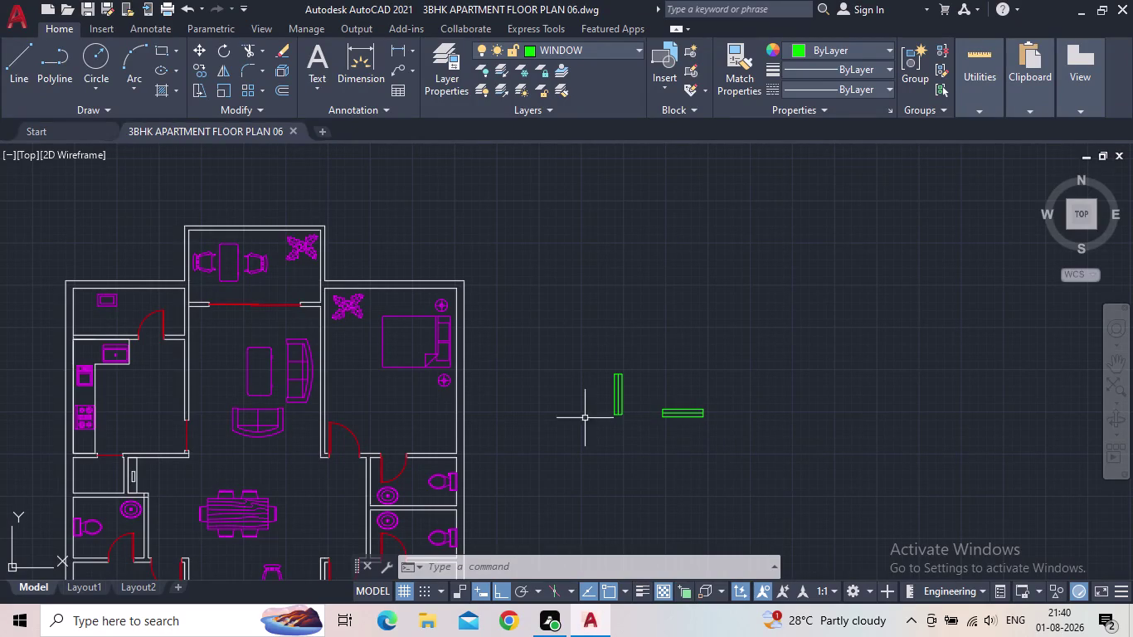
Window-select the vertical green window block and zoom in on both spare window blocks.
click(639, 429)
click(595, 359)
scroll(up, 3)
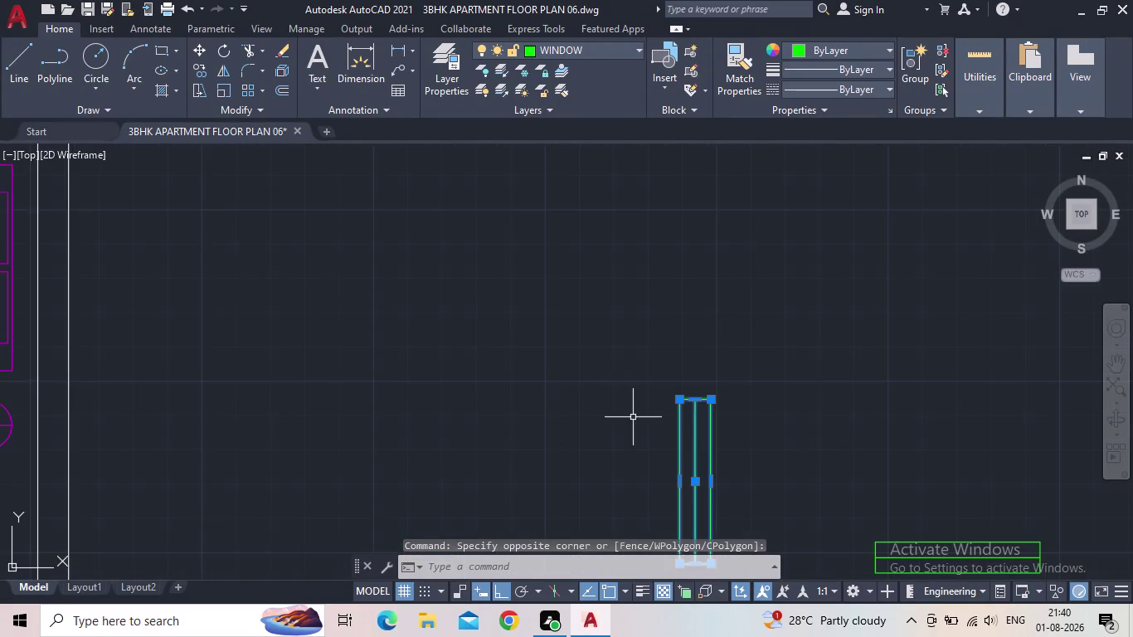
middle_drag(649, 409, 717, 255)
scroll(down, 3)
middle_click(703, 270)
scroll(up, 3)
middle_drag(701, 272, 655, 285)
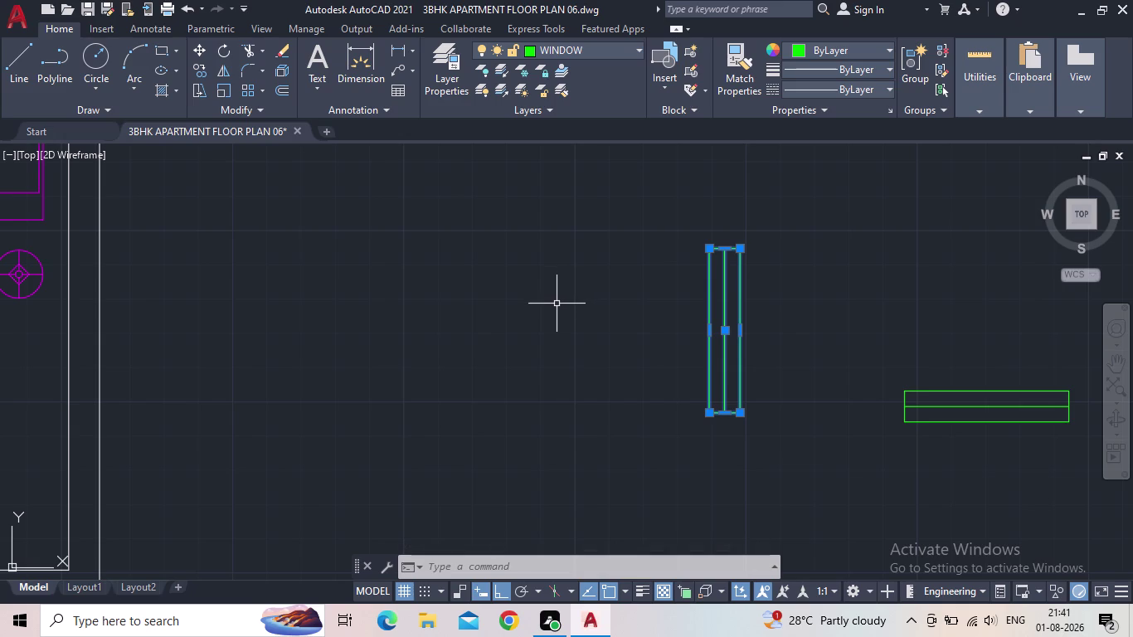
Copy the vertical window with CO into the top-right bedroom wall.
text(CO)
key(Return)
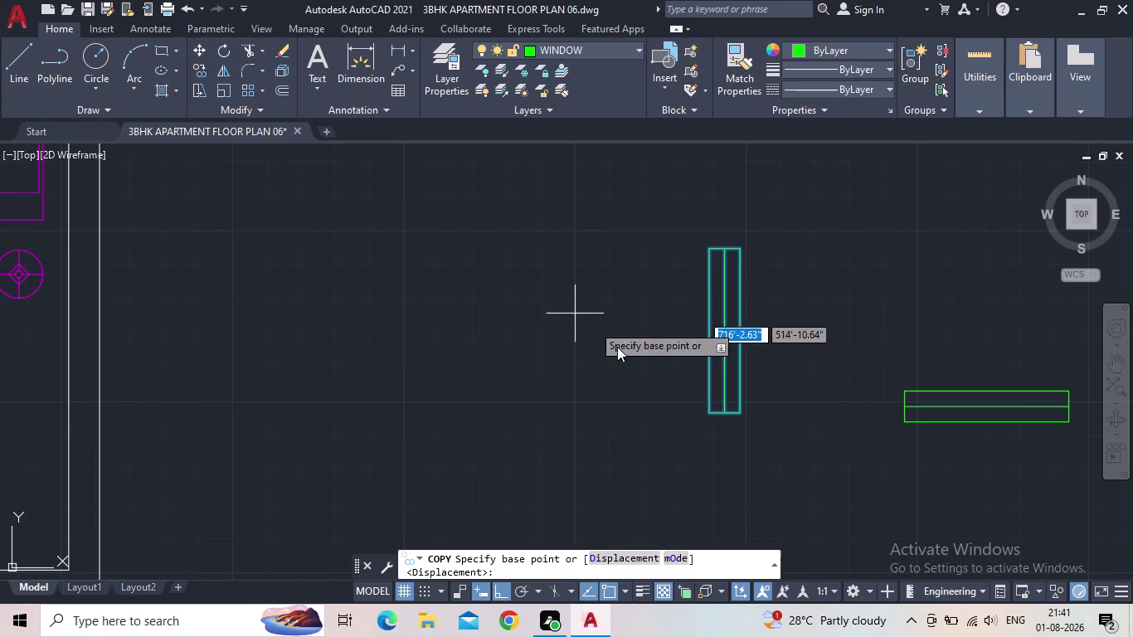
click(708, 414)
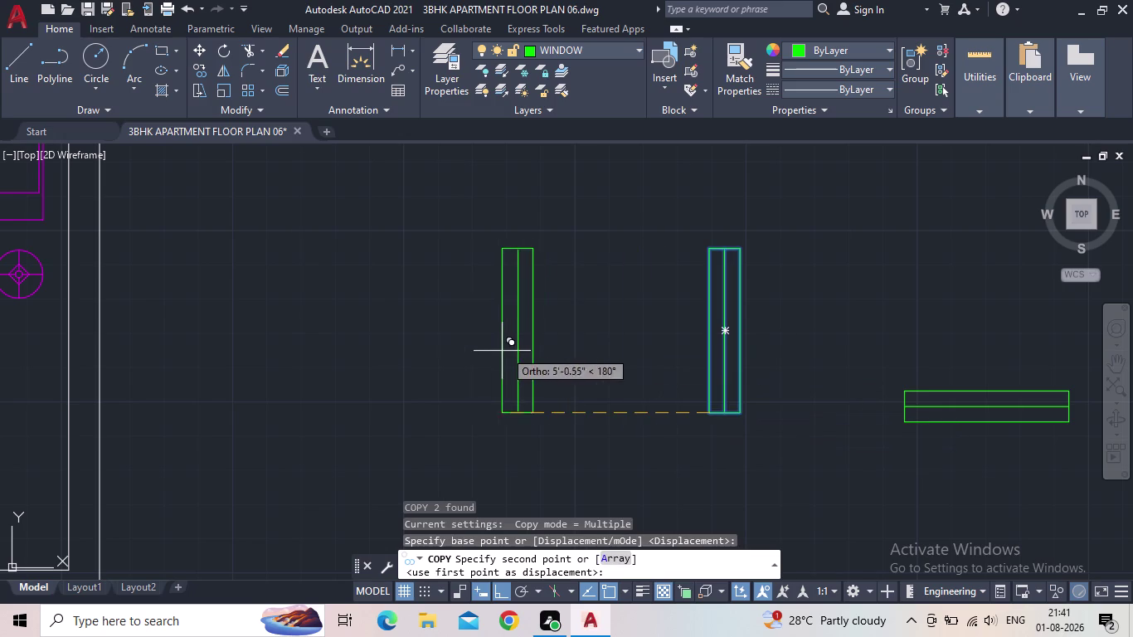
scroll(down, 3)
click(505, 591)
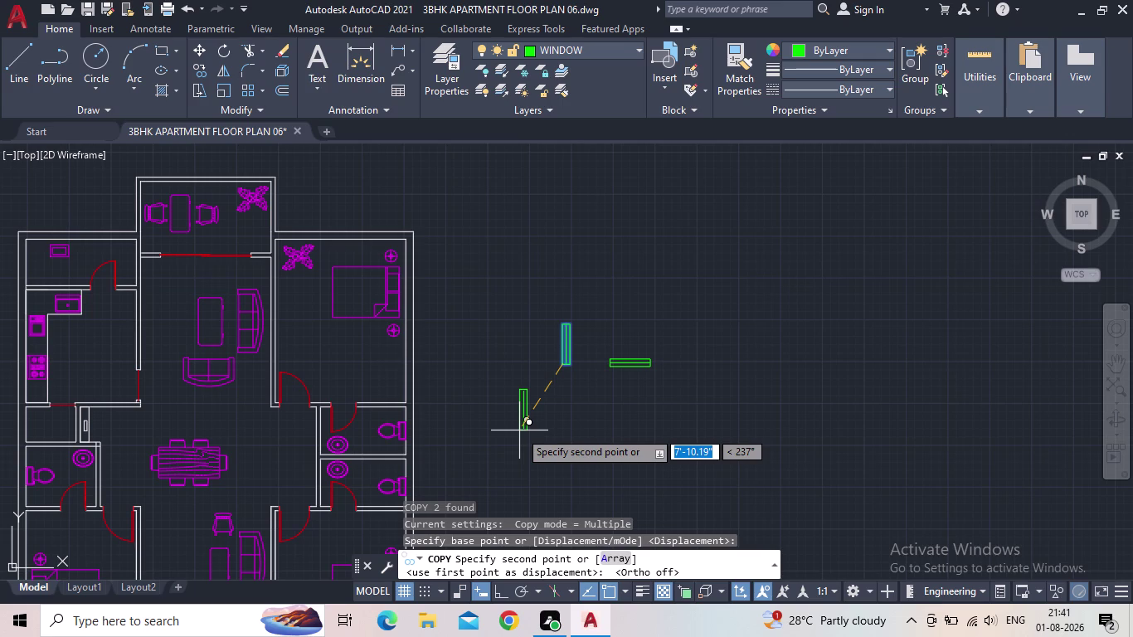
scroll(up, 3)
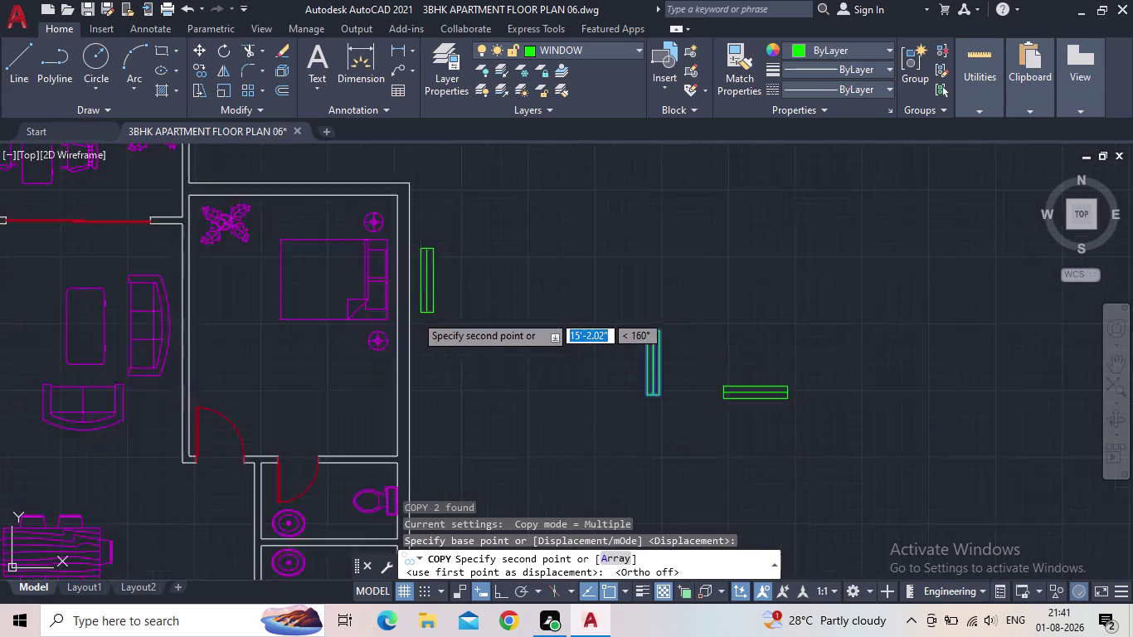
scroll(up, 3)
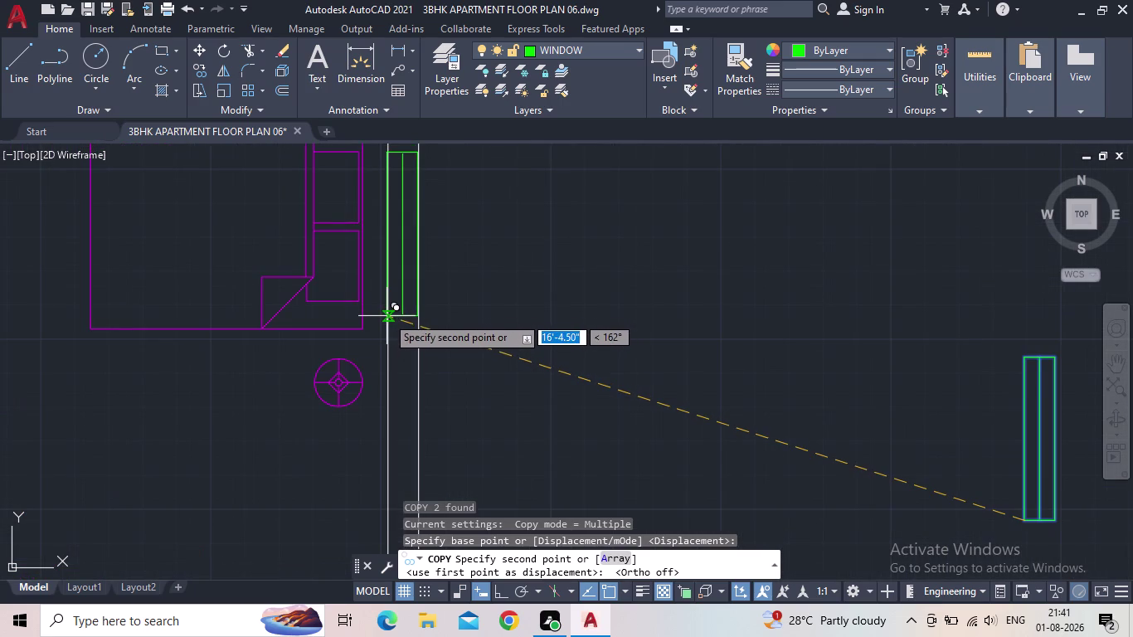
click(387, 316)
Place a vertical window copy in the lower-right bedroom's outer wall.
scroll(down, 3)
middle_drag(624, 340, 662, 244)
middle_drag(604, 345, 619, 291)
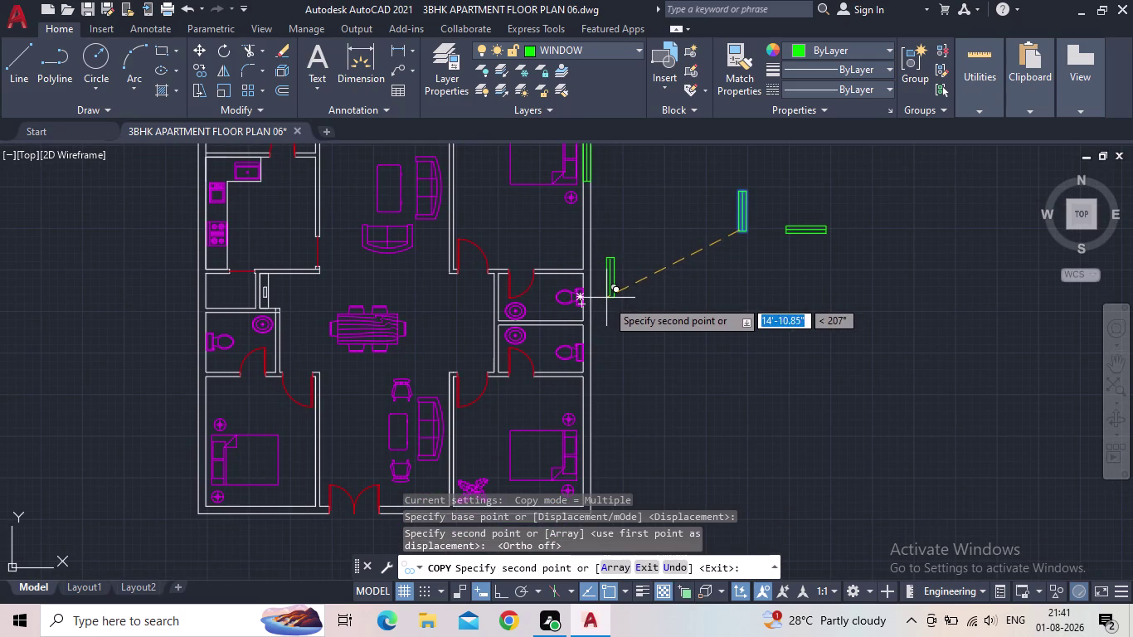
middle_drag(607, 334, 623, 302)
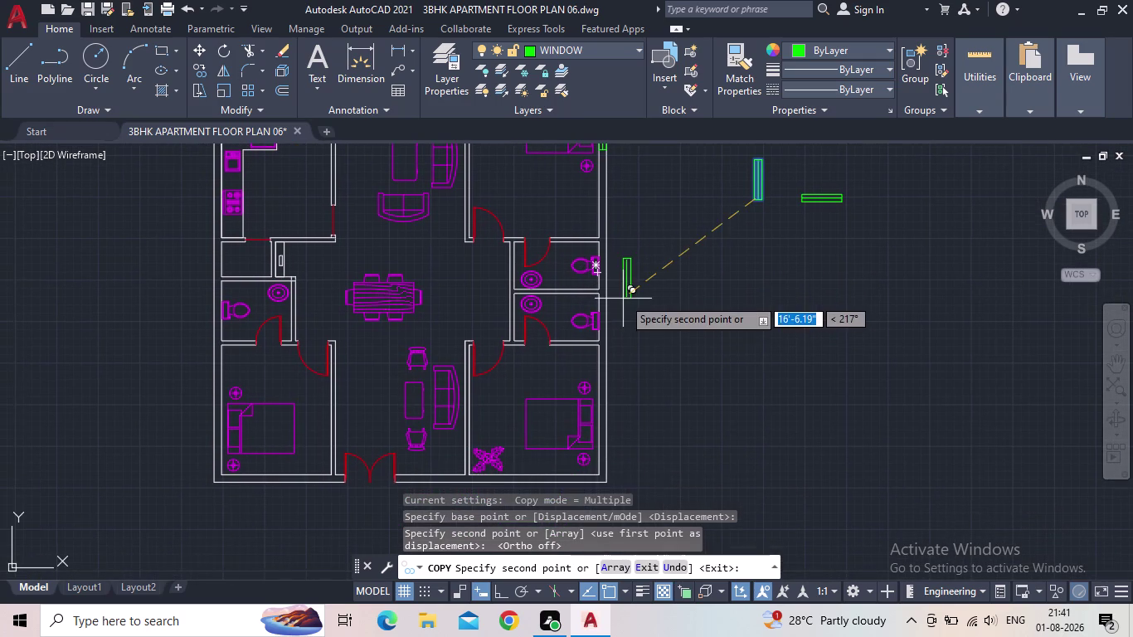
scroll(up, 3)
middle_drag(638, 338, 717, 205)
scroll(up, 3)
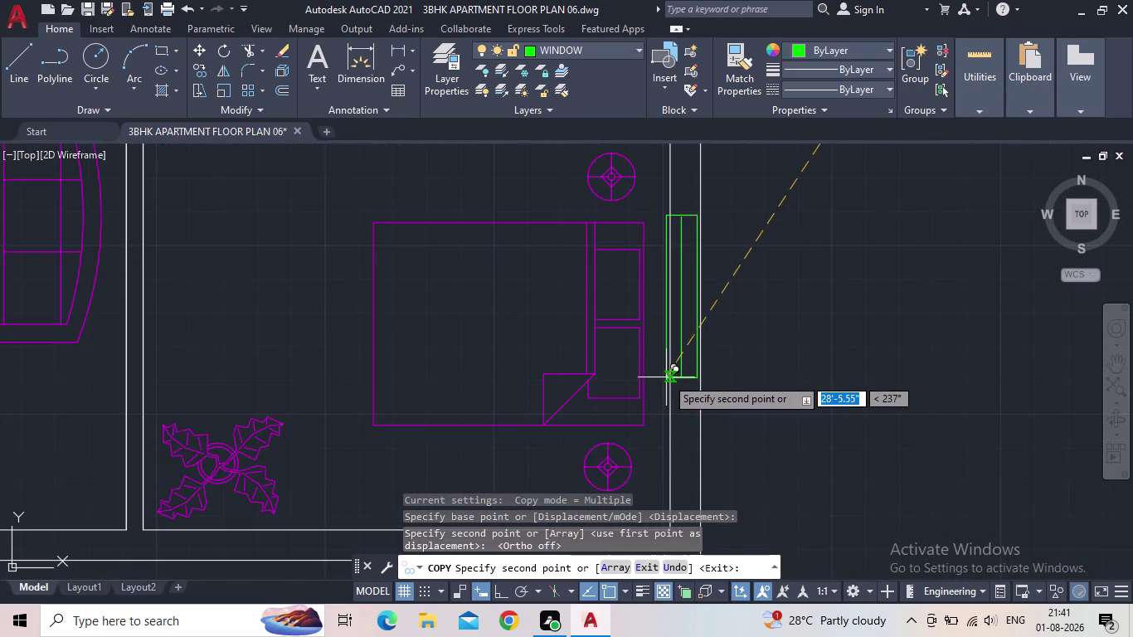
middle_drag(670, 378, 693, 315)
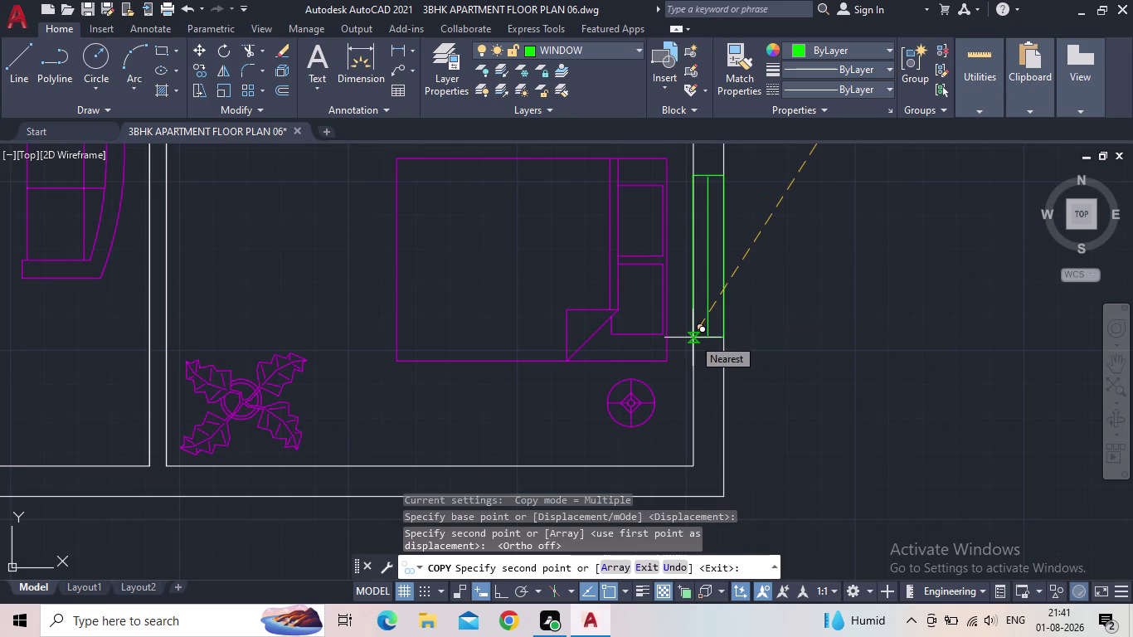
click(693, 337)
Place a vertical window copy in the lower-left bedroom's outer wall.
scroll(down, 3)
middle_drag(820, 359, 812, 364)
scroll(up, 3)
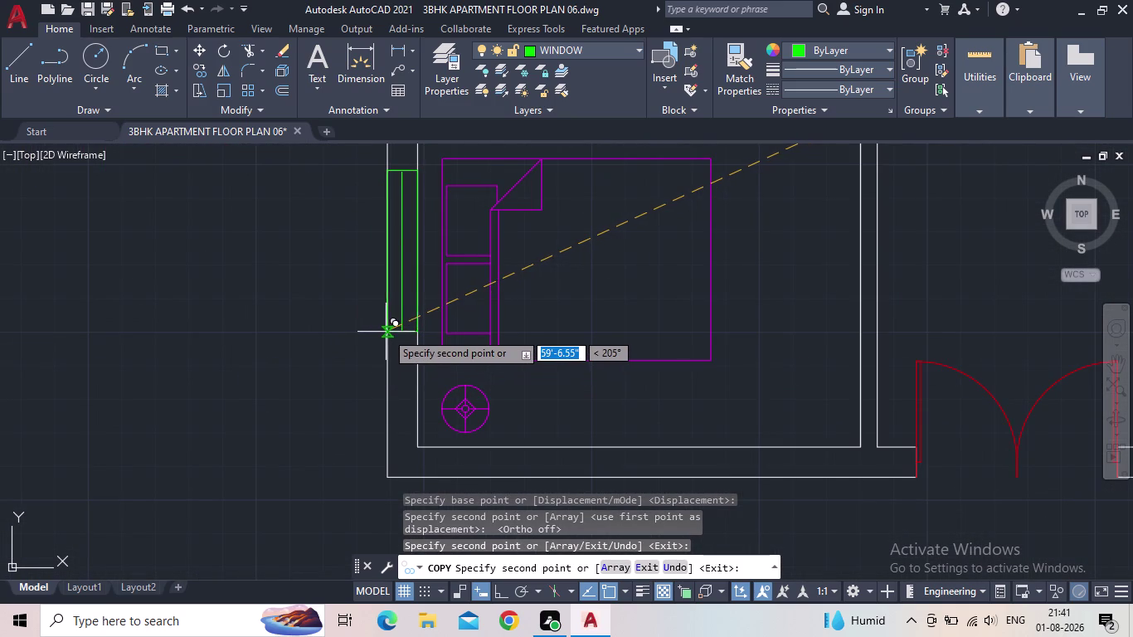
scroll(up, 3)
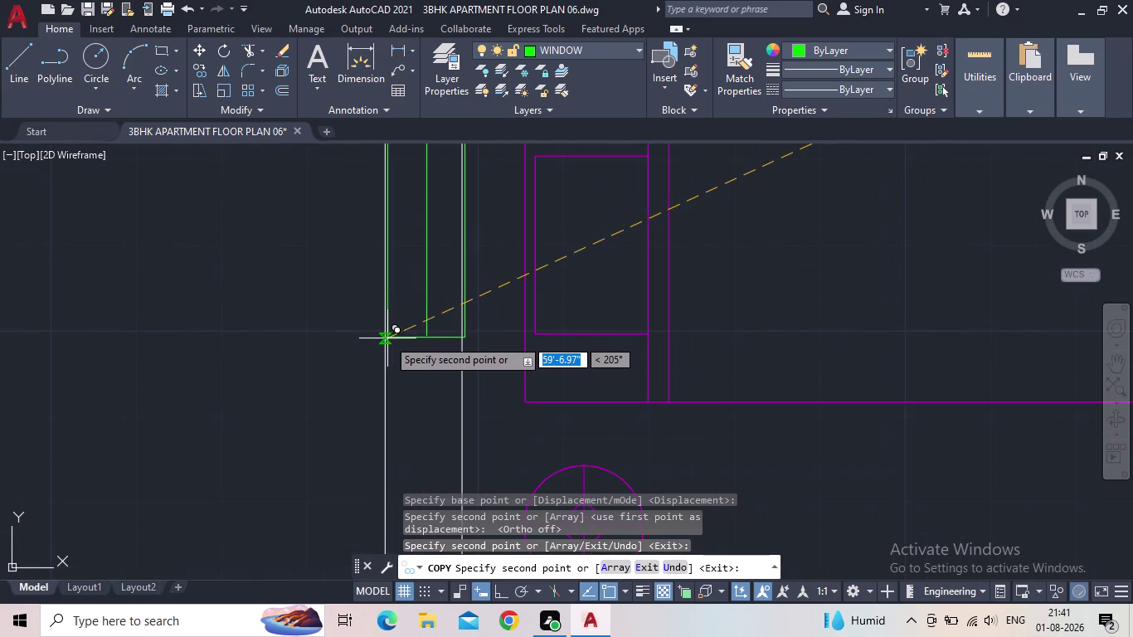
click(385, 339)
Place a vertical window copy in the kitchen's outer wall.
scroll(down, 3)
middle_drag(307, 364, 315, 509)
scroll(down, 3)
middle_drag(292, 353, 291, 494)
middle_drag(294, 404, 284, 446)
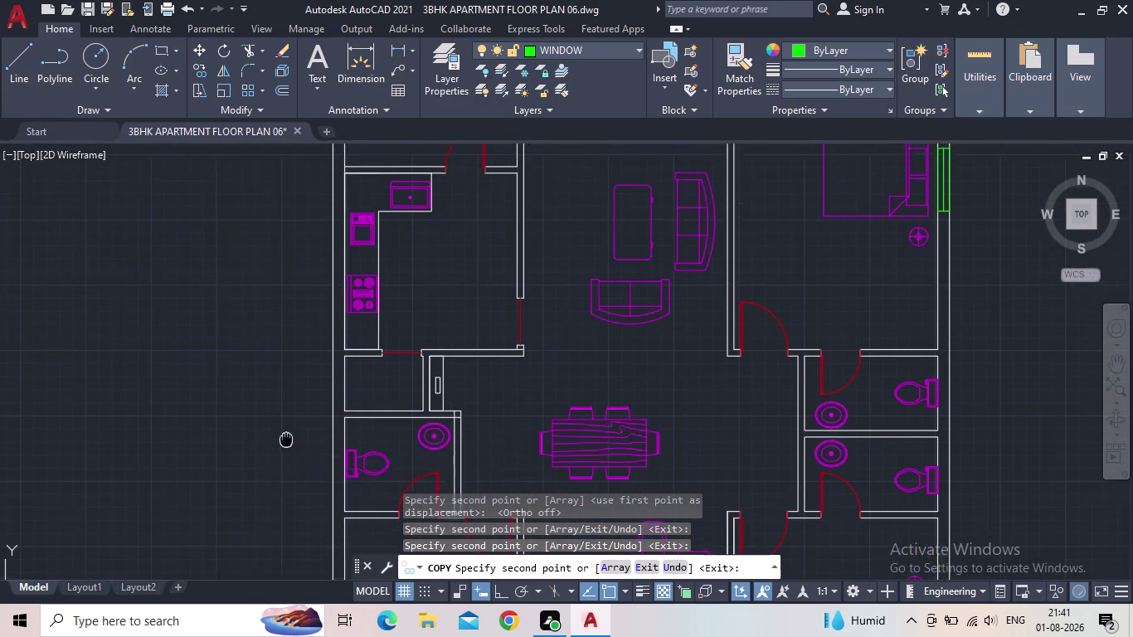
middle_drag(284, 446, 265, 501)
scroll(up, 3)
scroll(up, 3)
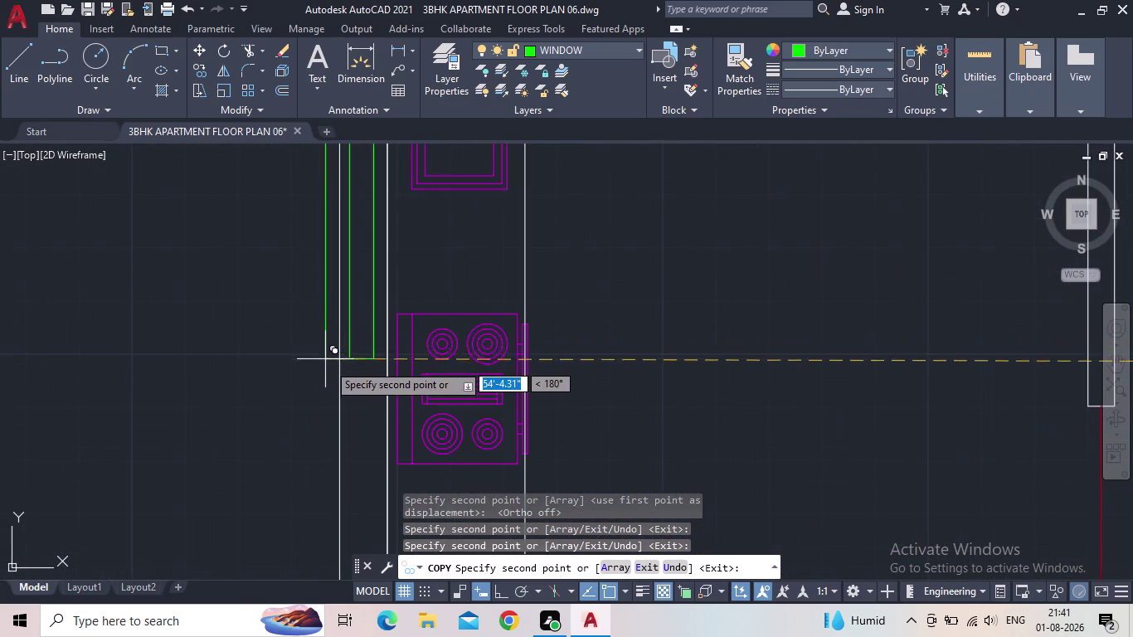
scroll(down, 3)
scroll(up, 3)
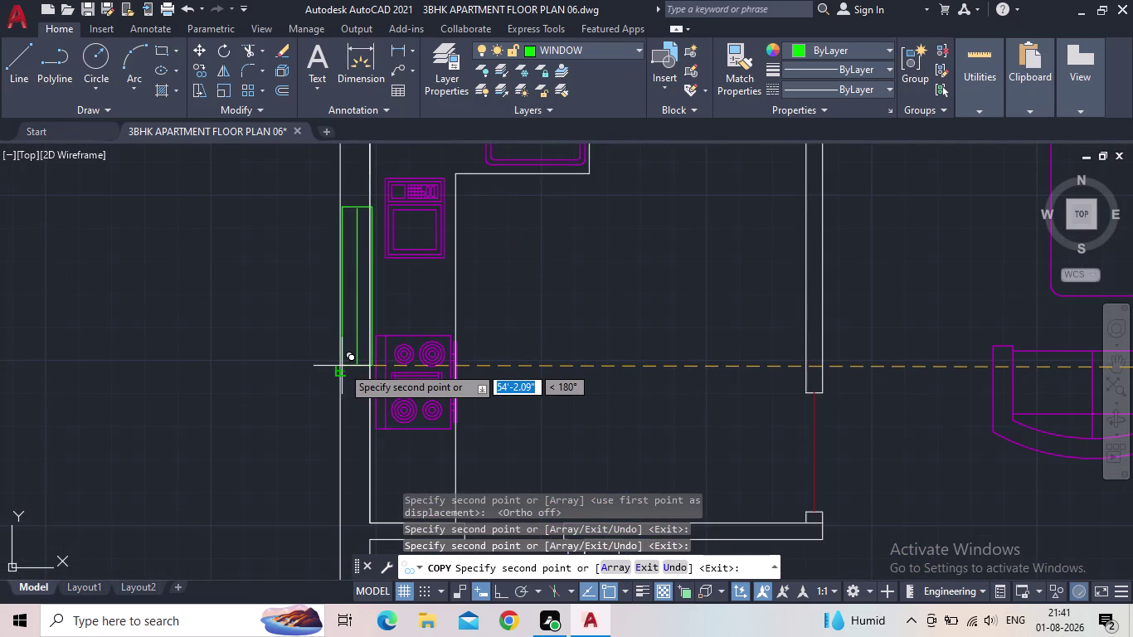
scroll(up, 3)
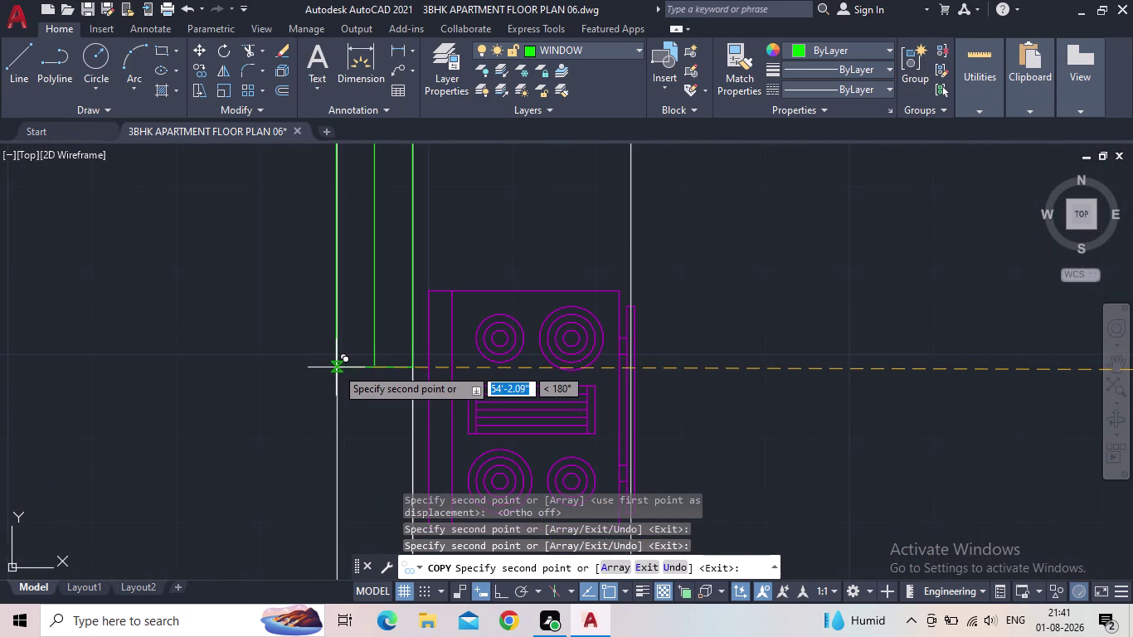
click(336, 368)
Pan back to the spare window blocks and end the copy command.
scroll(down, 3)
middle_drag(244, 400, 264, 533)
scroll(down, 3)
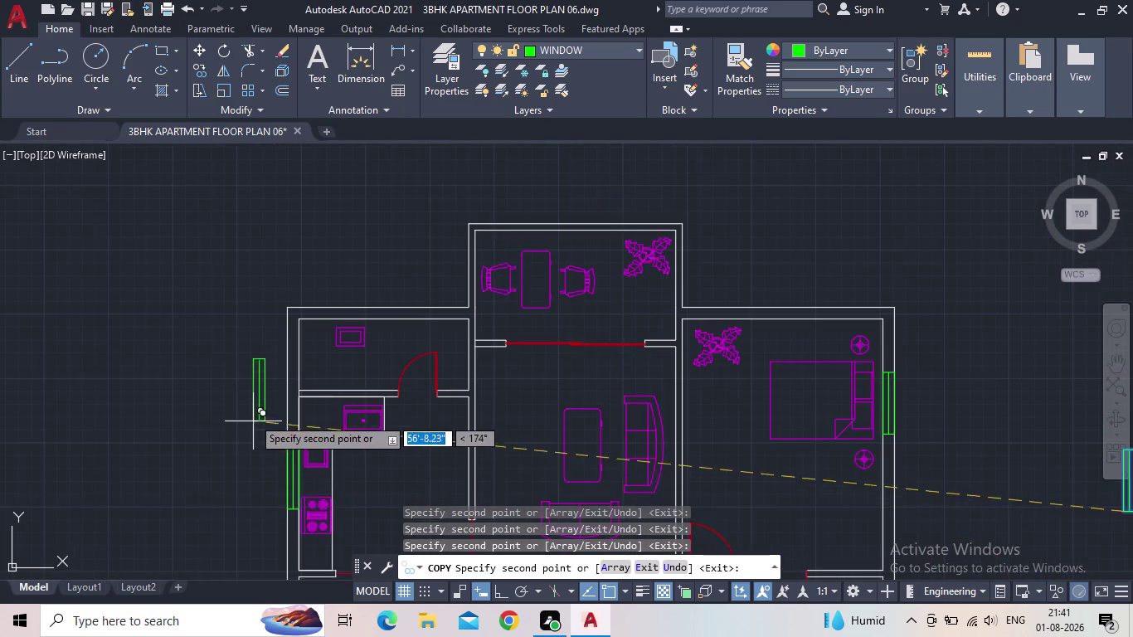
middle_drag(250, 394, 218, 425)
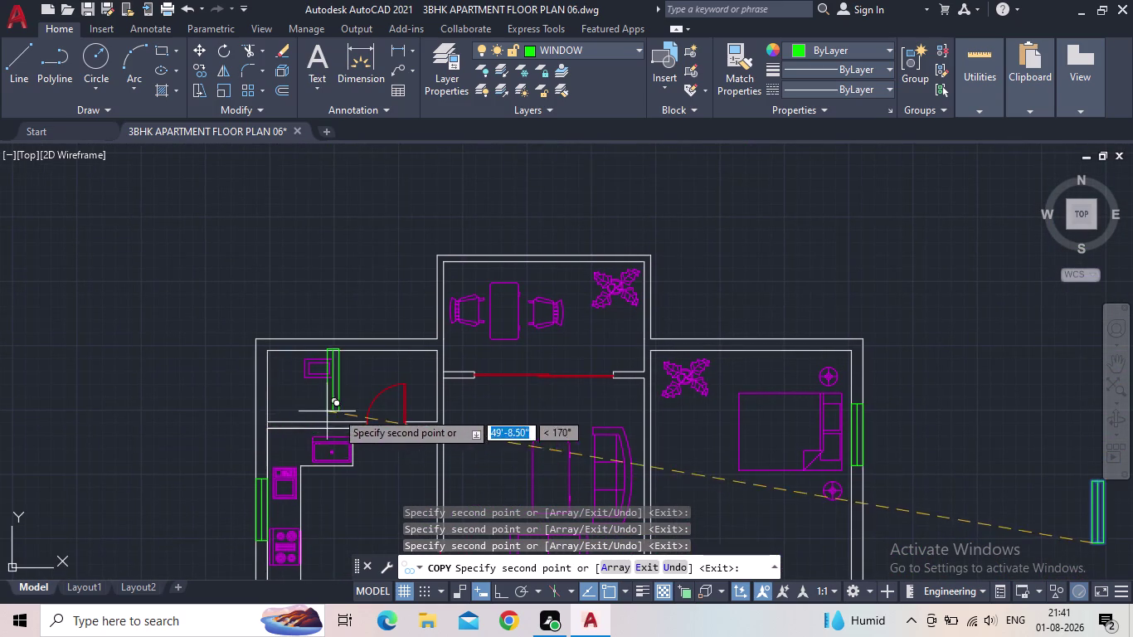
middle_drag(337, 407, 307, 252)
scroll(down, 3)
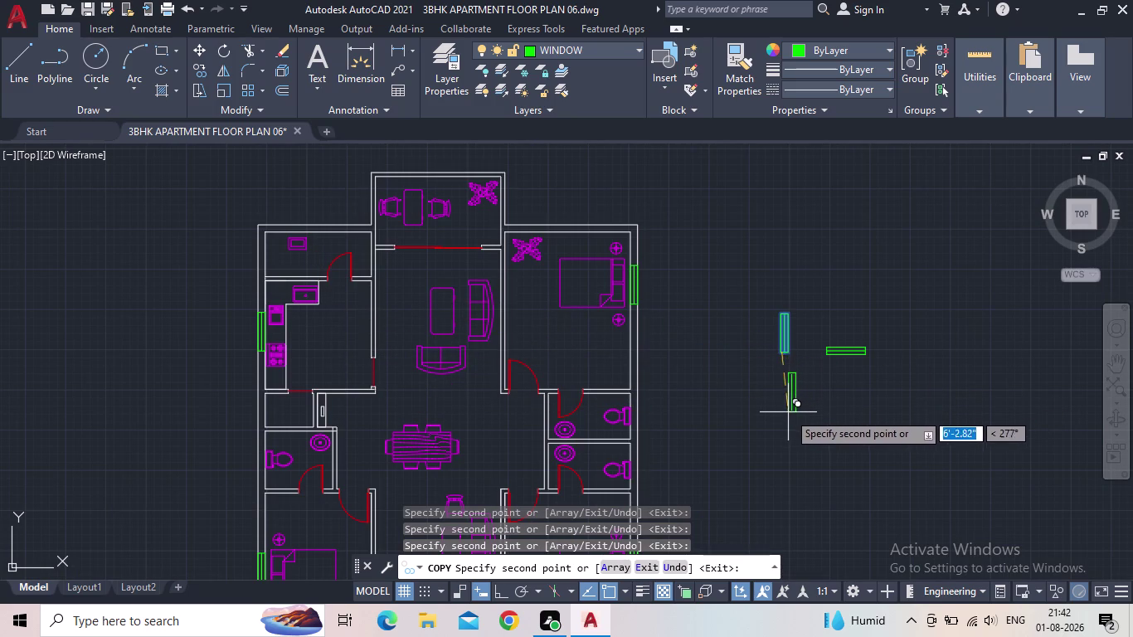
key(Escape)
middle_drag(710, 364, 714, 406)
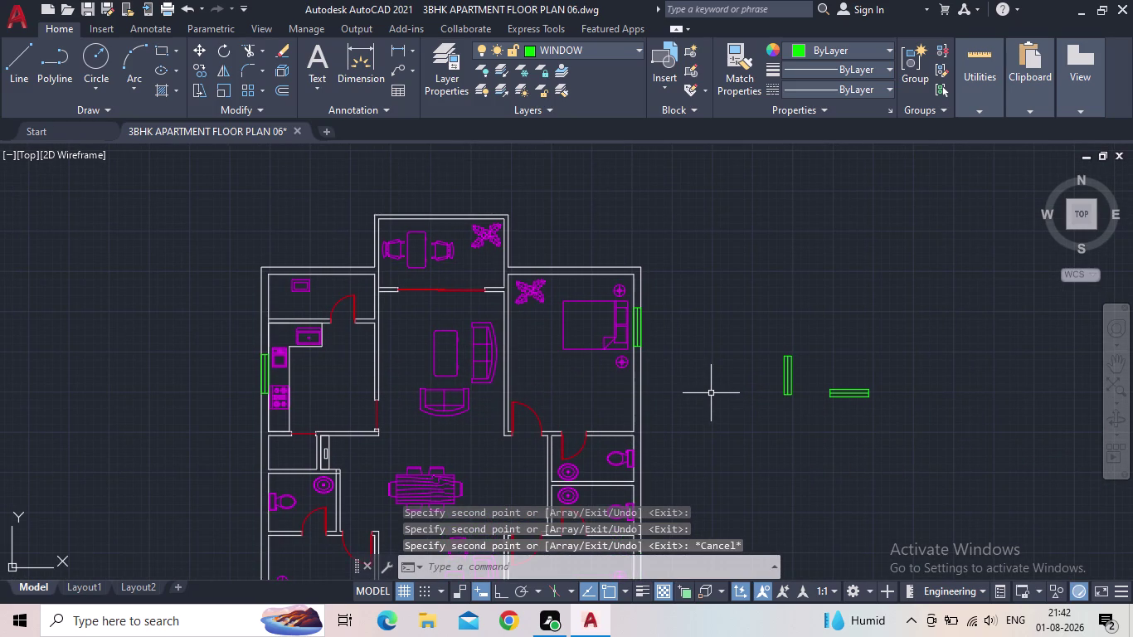
Look over the newly placed vertical windows across the plan.
middle_drag(723, 398, 766, 386)
scroll(up, 3)
middle_drag(382, 360, 486, 352)
middle_drag(486, 352, 440, 387)
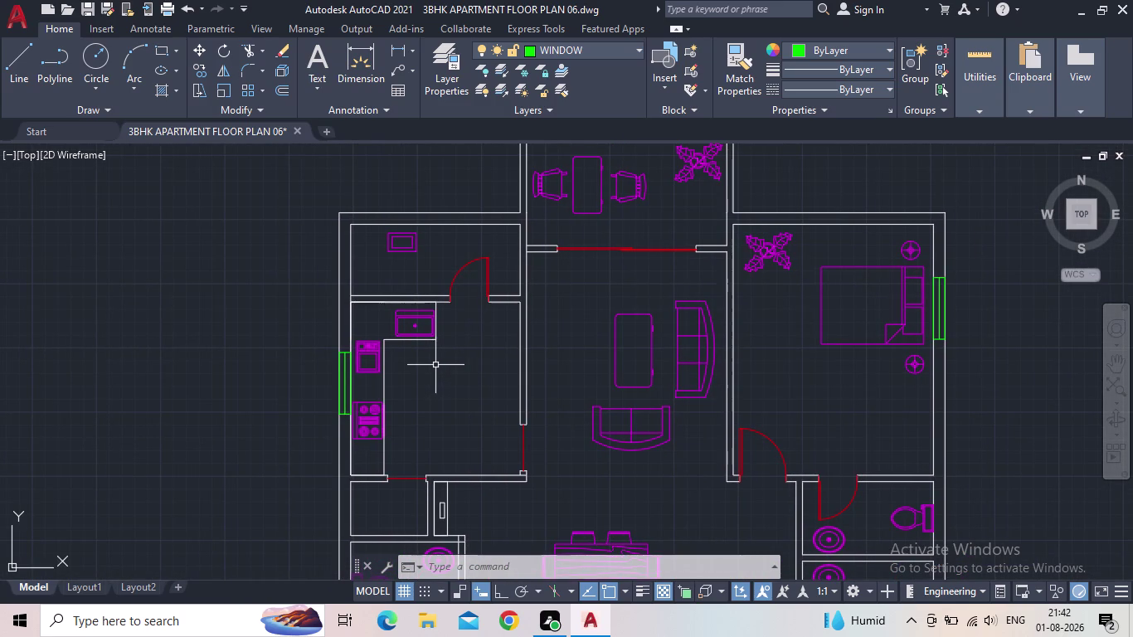
scroll(up, 3)
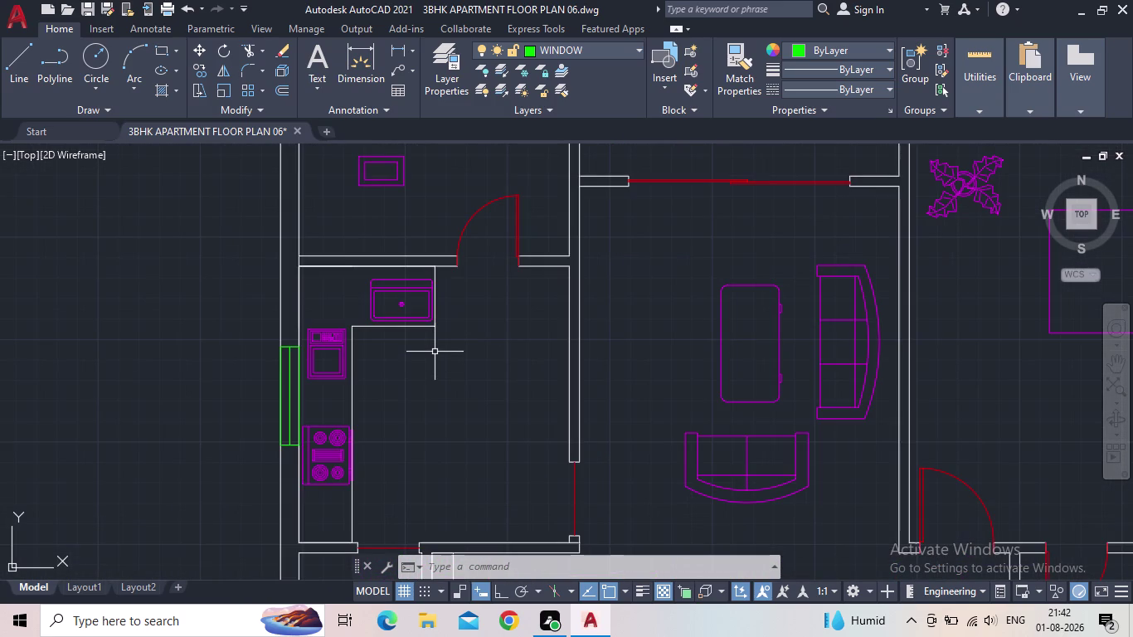
scroll(down, 3)
Window-select the spare horizontal green window block.
middle_drag(434, 356, 351, 386)
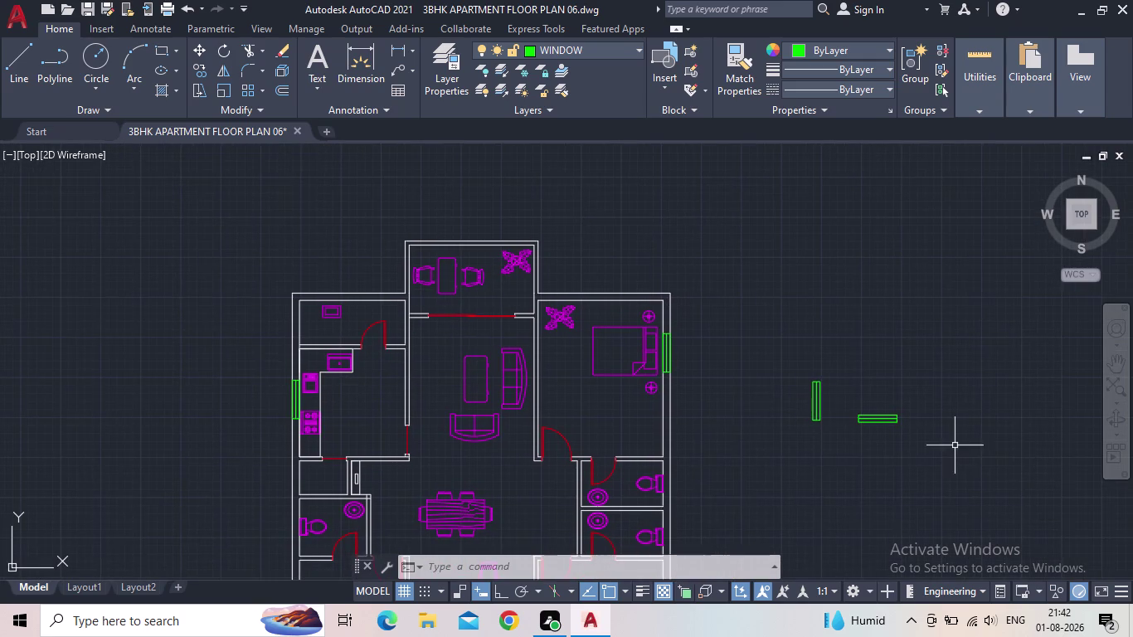
click(947, 450)
click(839, 414)
scroll(up, 3)
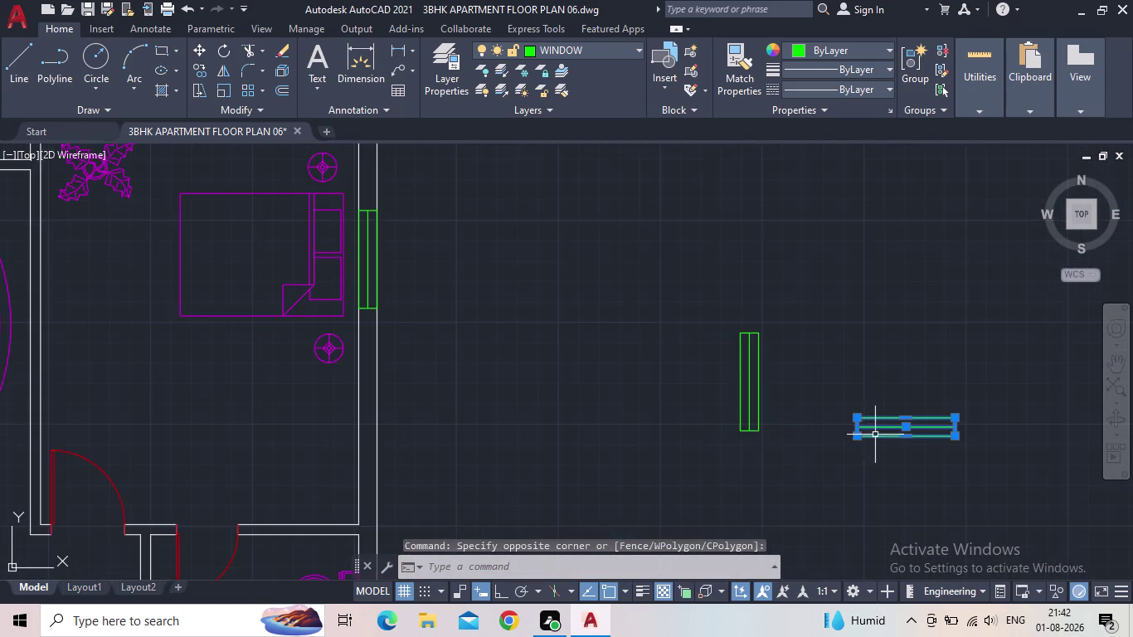
Copy the horizontal window into the top-left room's upper wall.
key(c)
key(o)
key(Return)
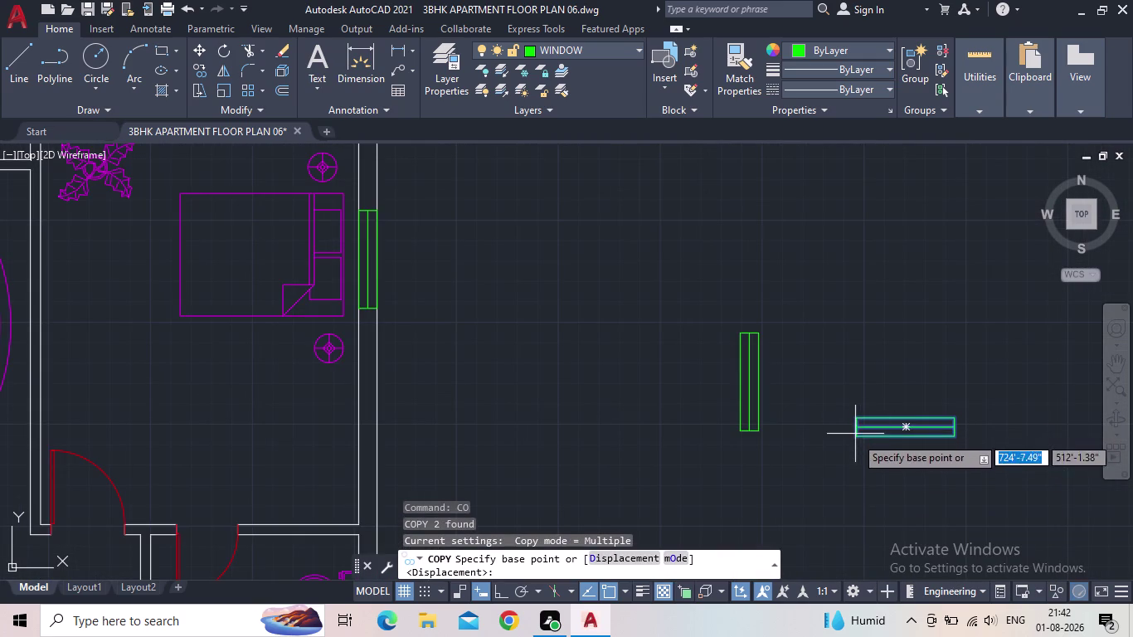
click(855, 439)
middle_drag(347, 245, 690, 333)
scroll(down, 3)
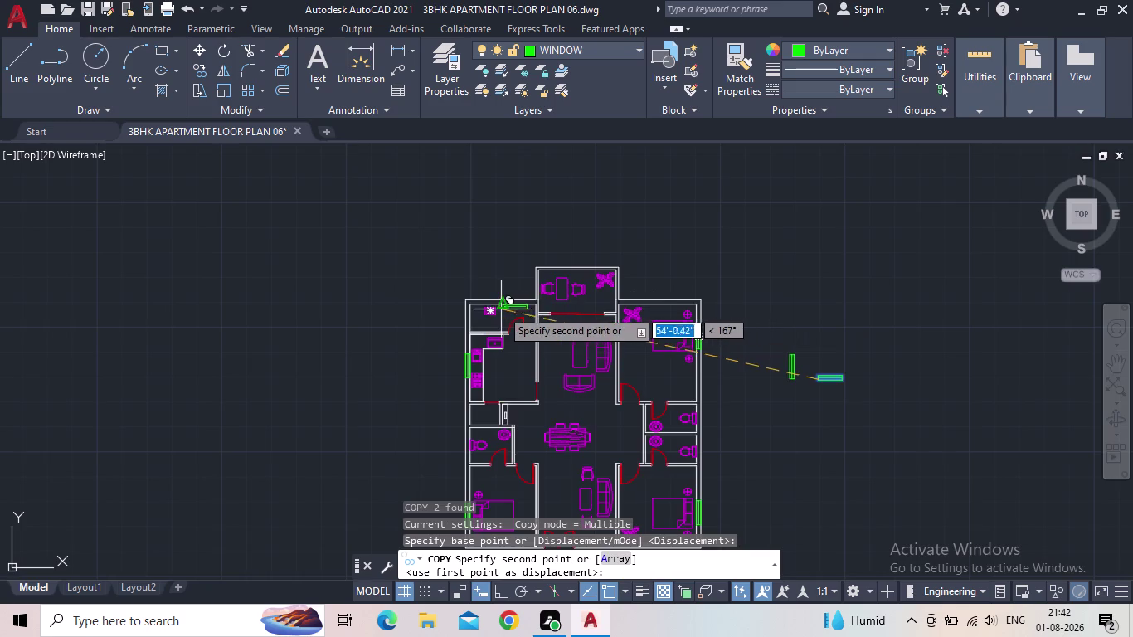
scroll(up, 3)
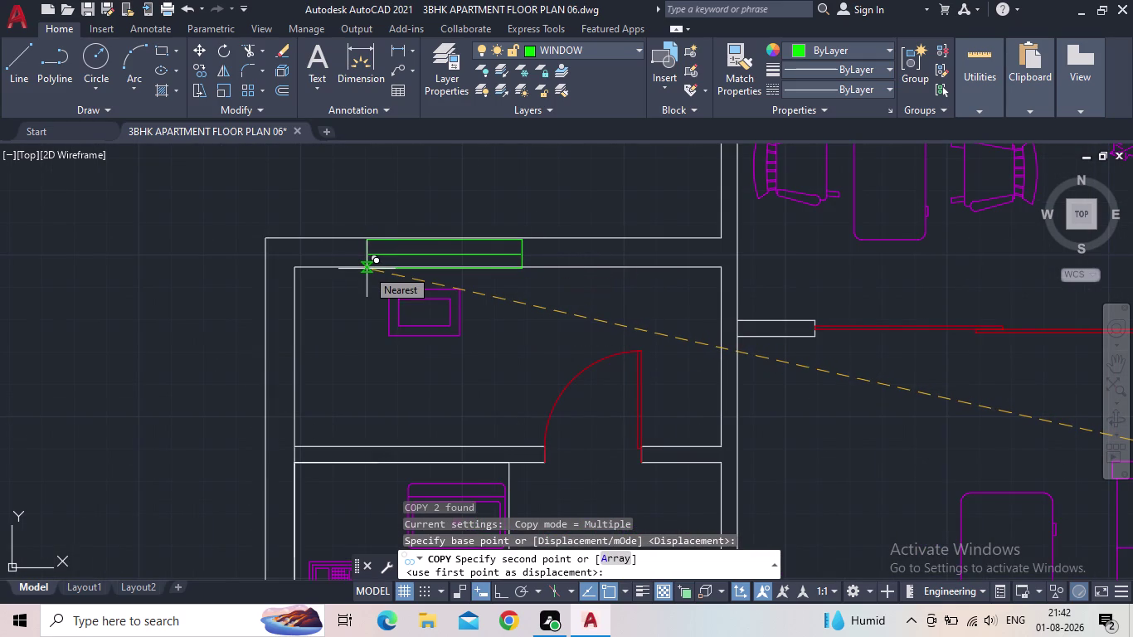
click(367, 268)
scroll(down, 3)
key(Escape)
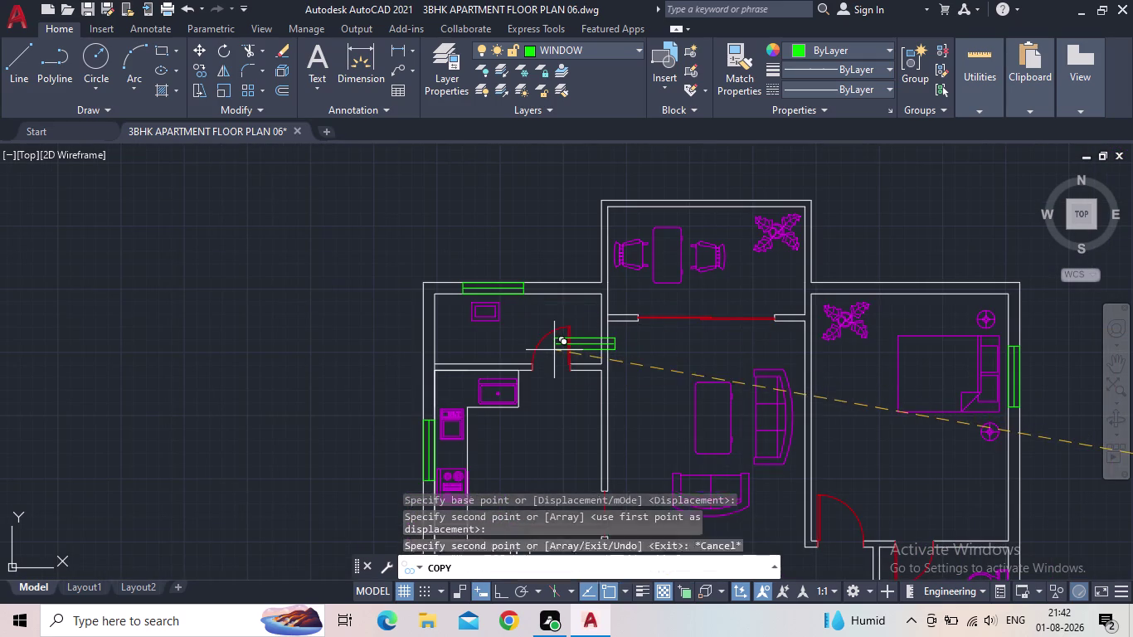
Frame the full floor plan together with its windows and spare pieces.
scroll(down, 3)
middle_drag(639, 377, 519, 318)
scroll(down, 3)
middle_drag(689, 380, 706, 283)
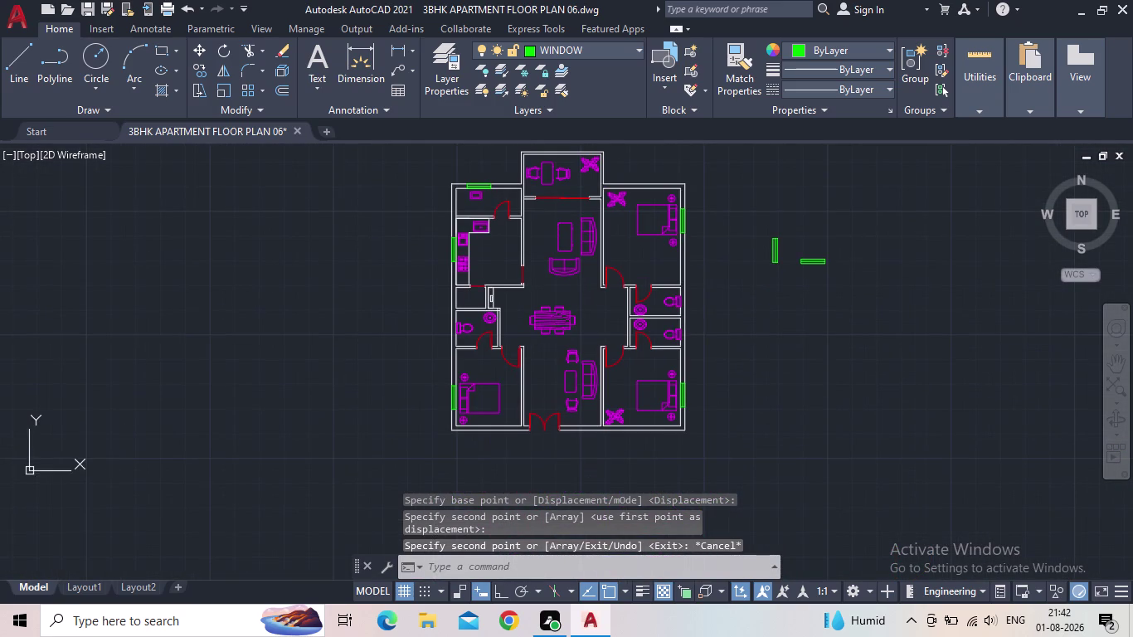
scroll(up, 3)
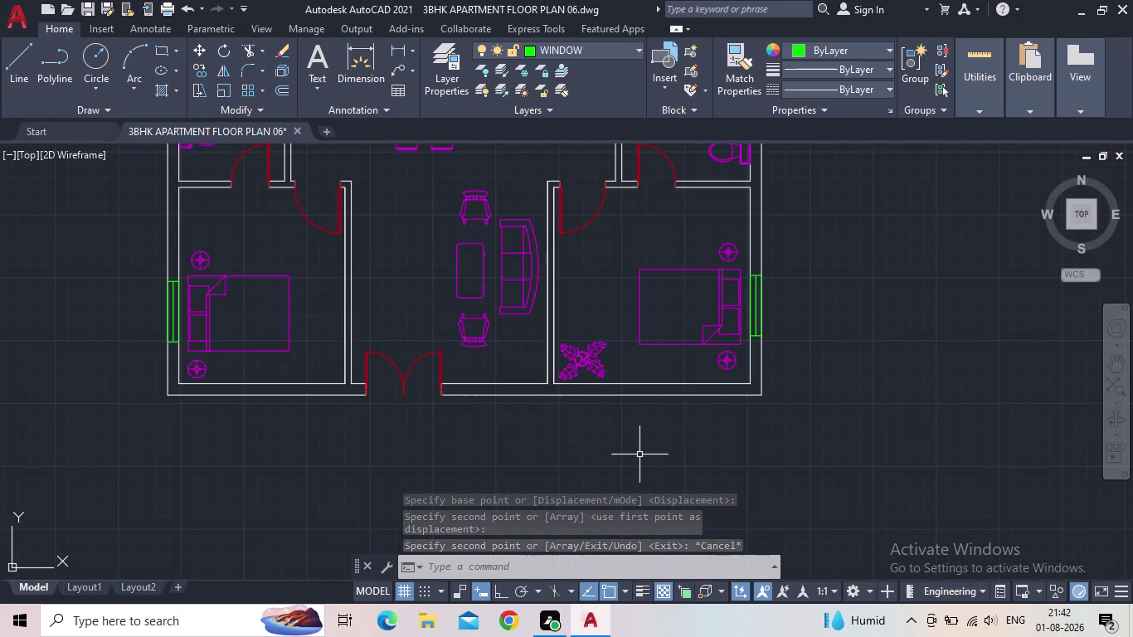
scroll(down, 3)
middle_drag(795, 341, 740, 403)
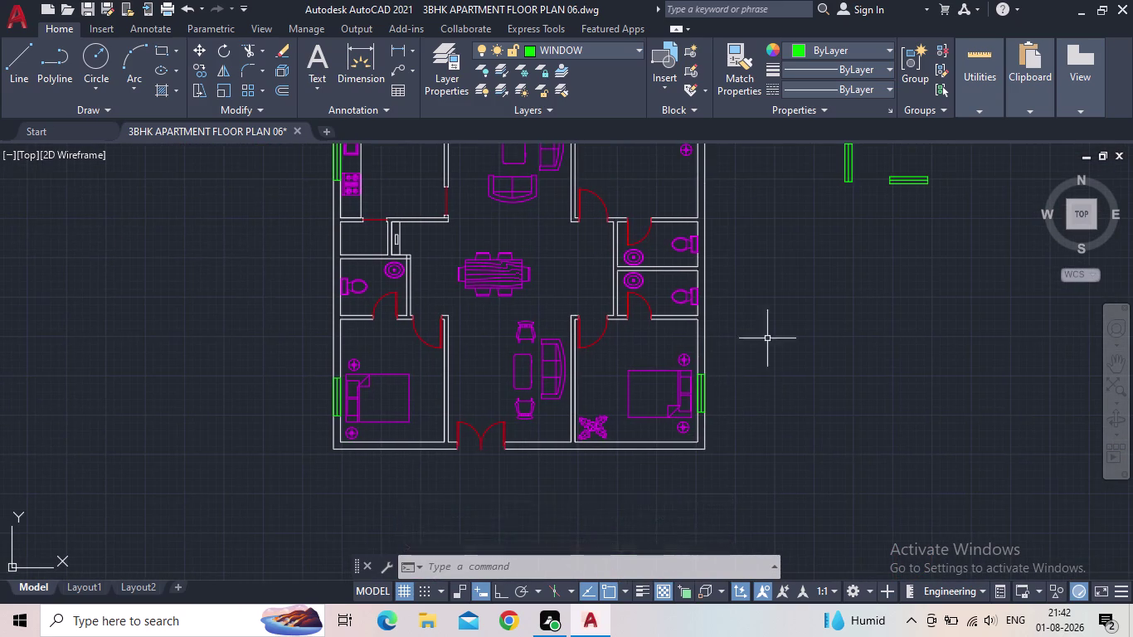
middle_drag(767, 339, 726, 387)
middle_drag(713, 372, 703, 426)
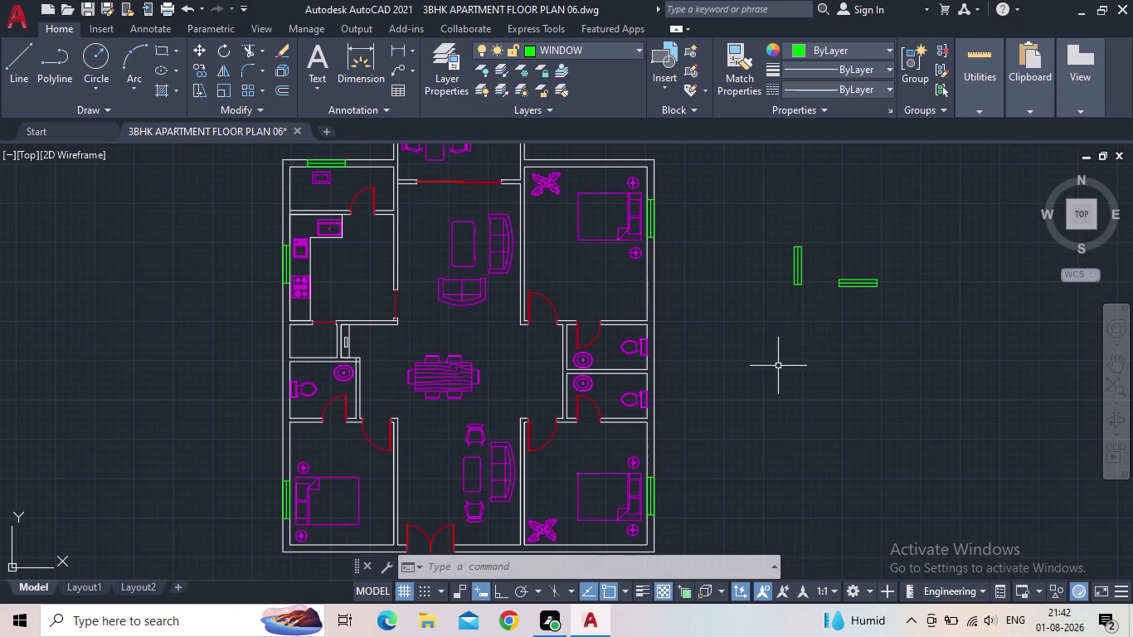
click(163, 44)
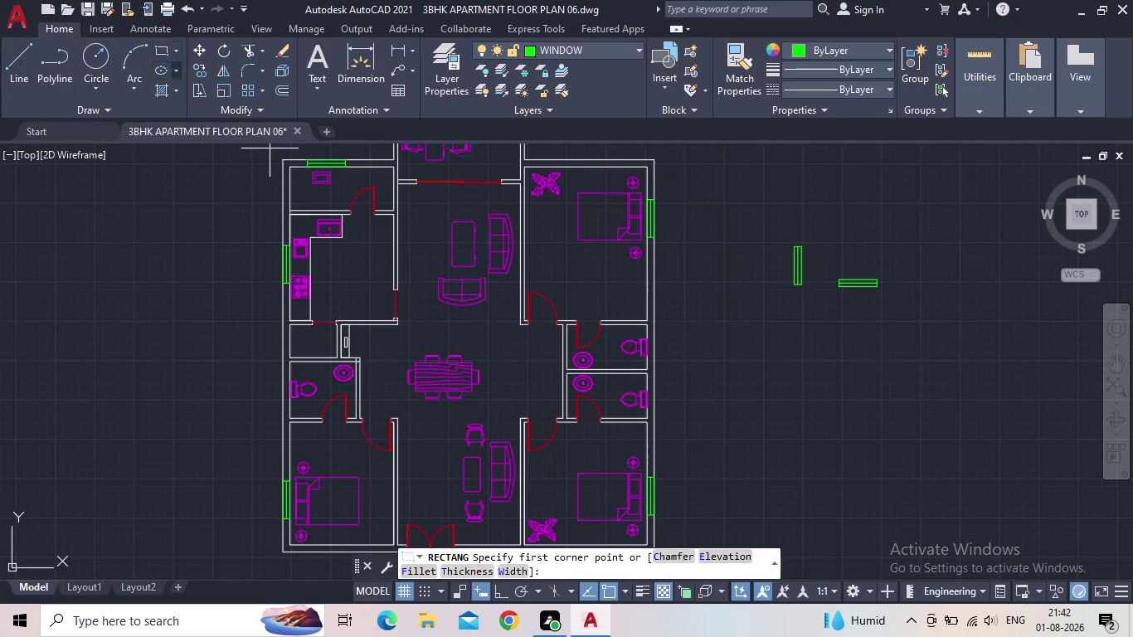
Draw a 9" by 2' rectangle beside the plan using the Dimensions option.
drag(755, 343, 768, 346)
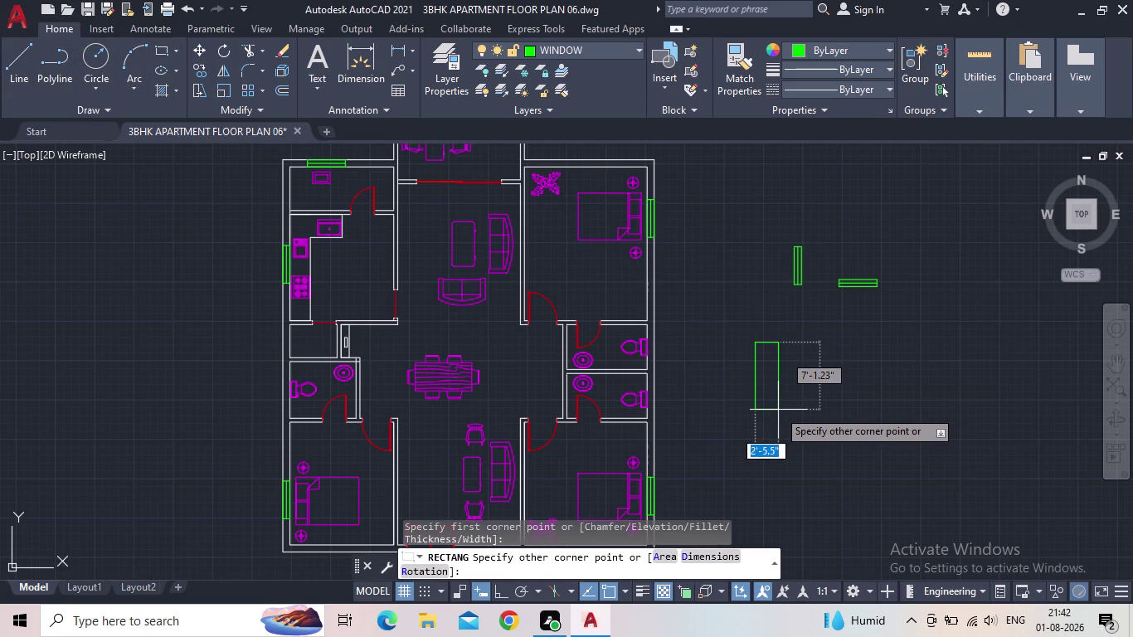
key(d)
key(Return)
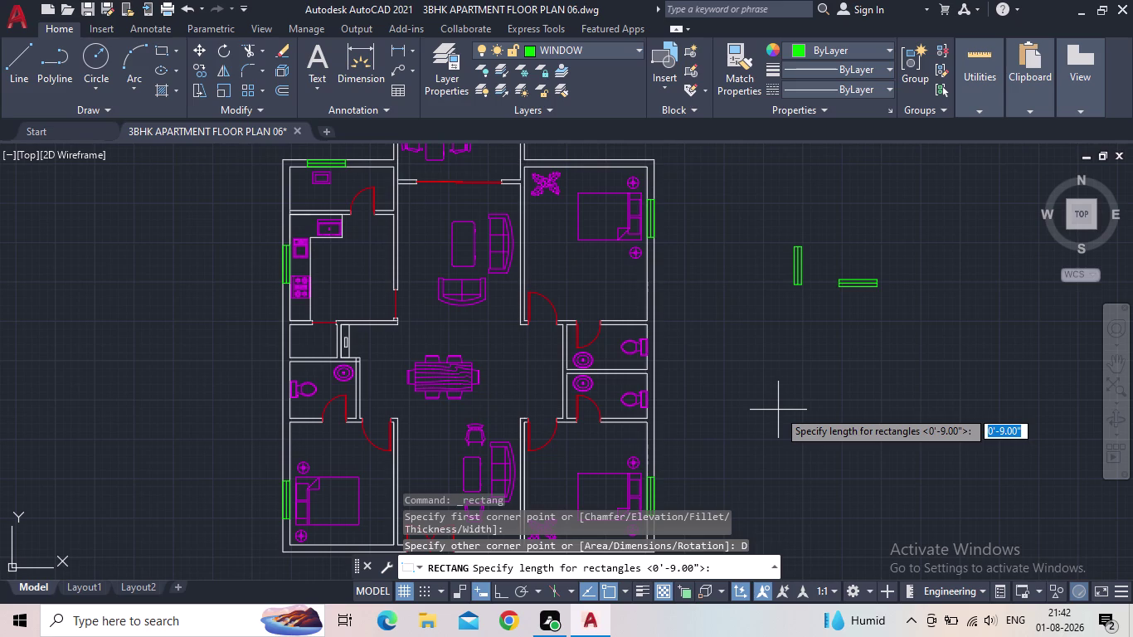
key(9)
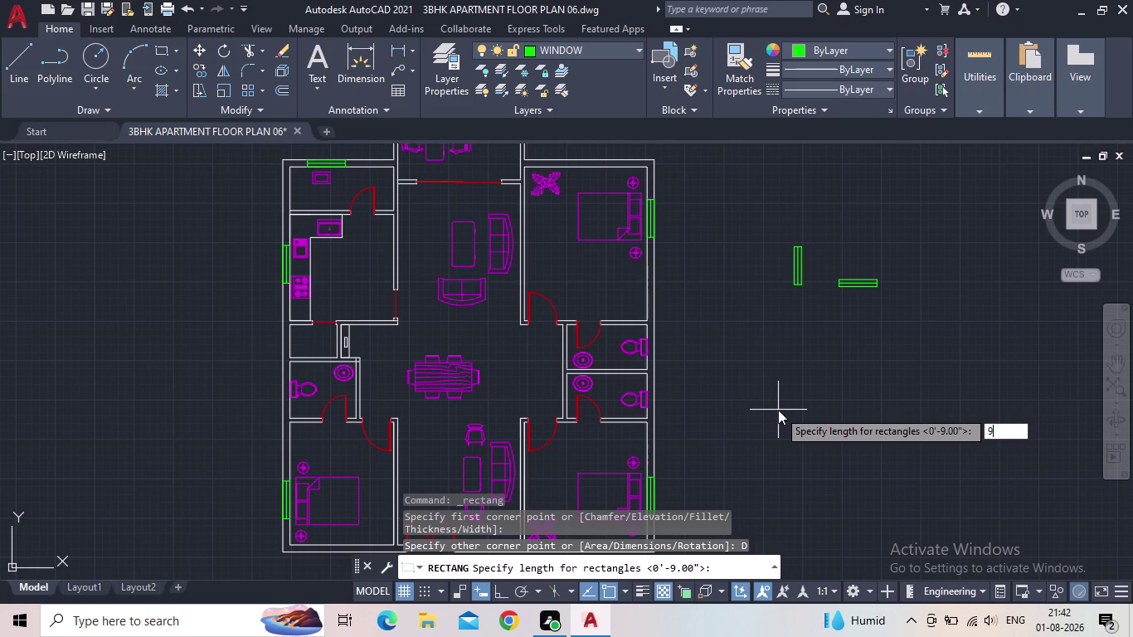
key(shift+quotedbl)
key(Return)
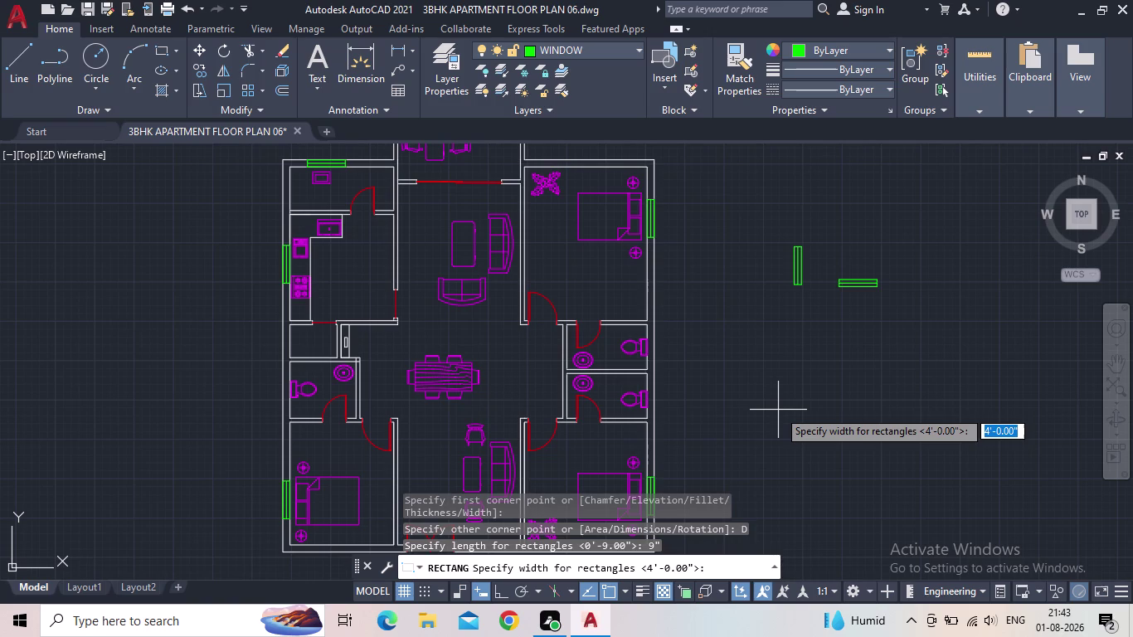
key(2)
key(apostrophe)
key(Return)
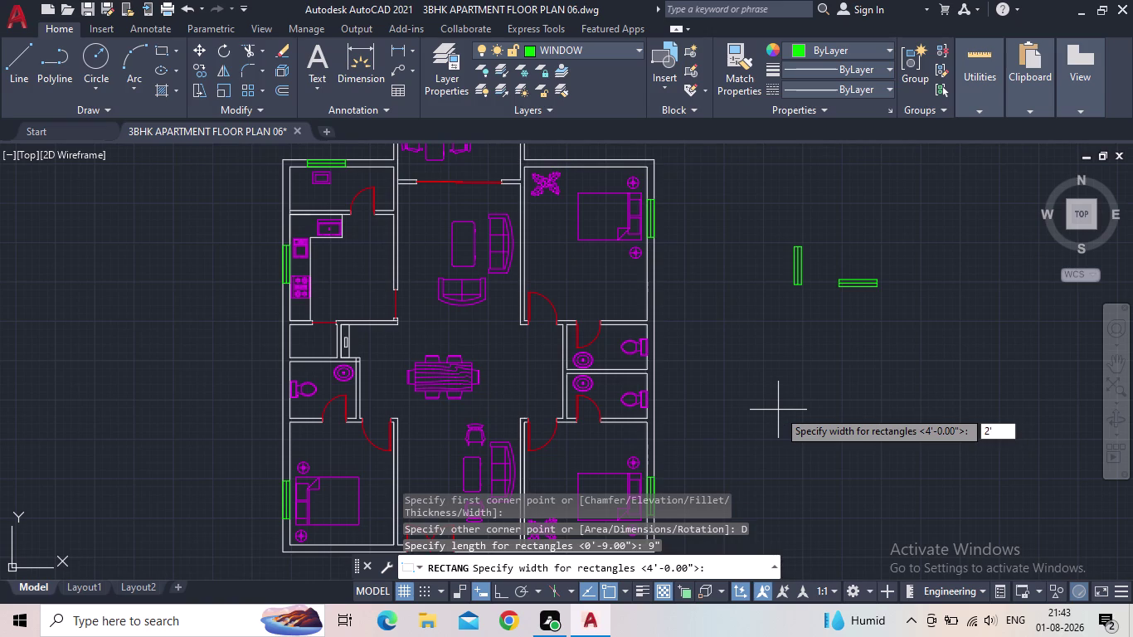
click(778, 410)
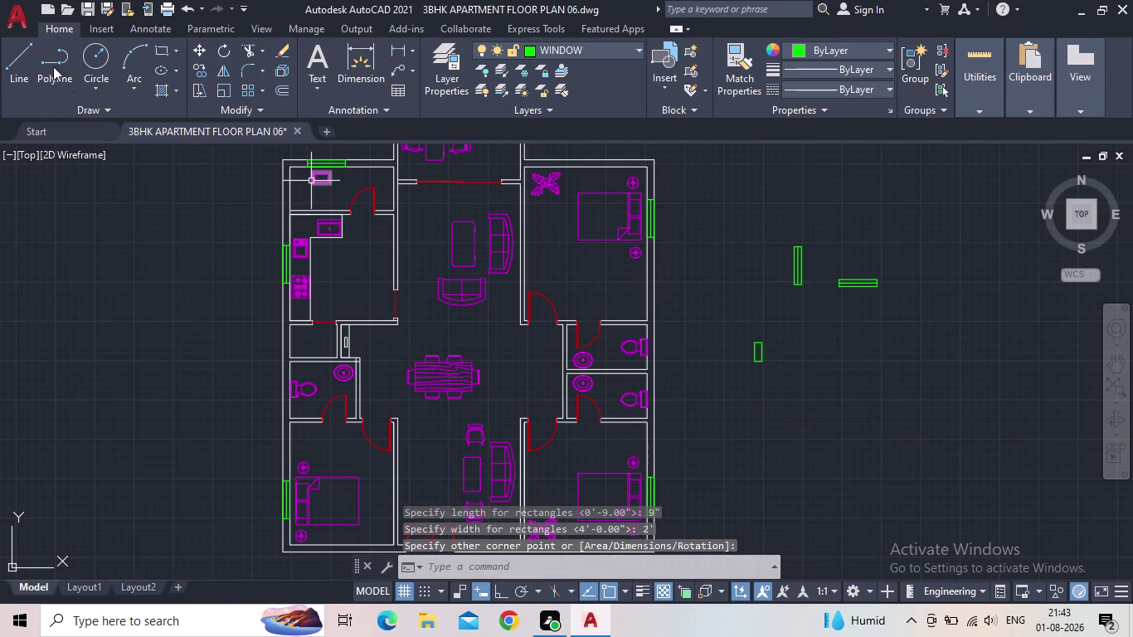
Draw a divider line joining the rectangle's midpoints and select the window piece.
click(9, 65)
scroll(up, 3)
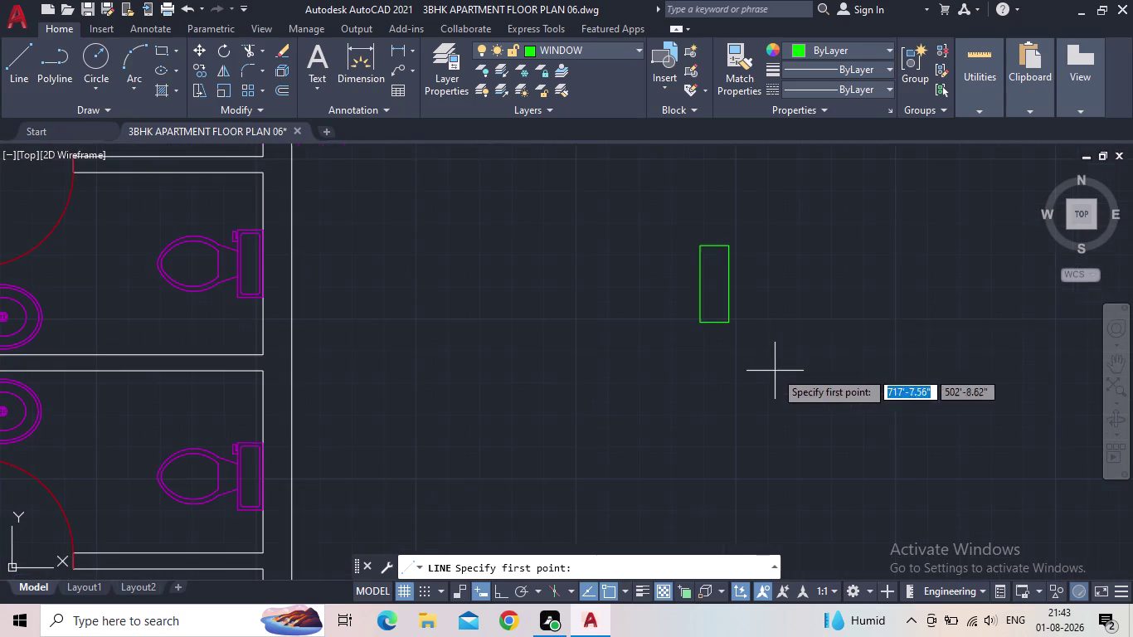
click(721, 249)
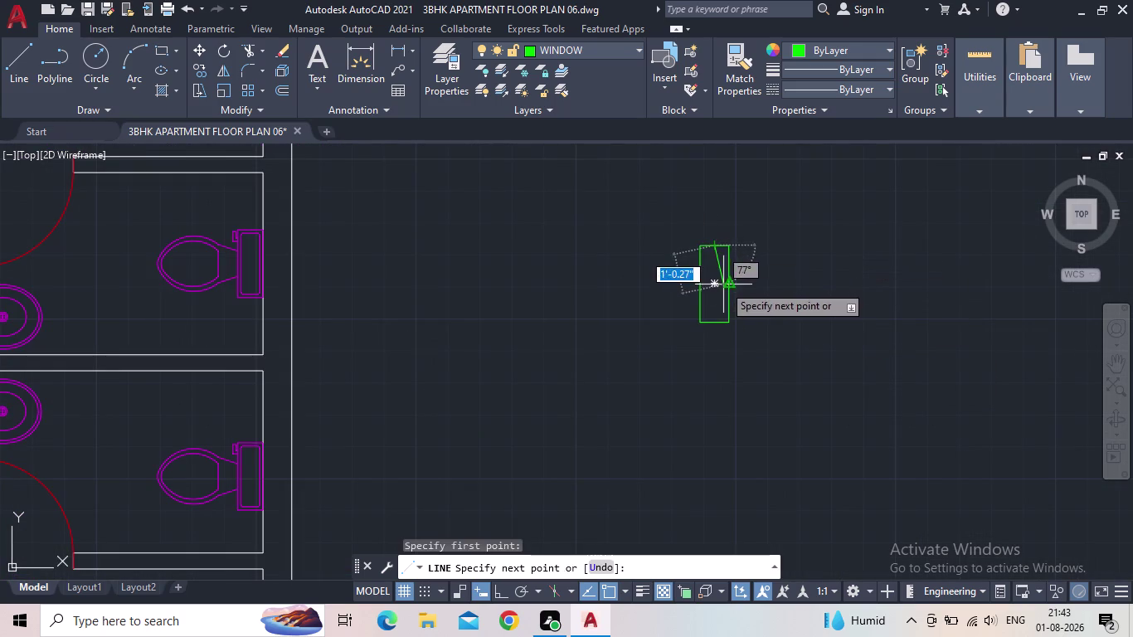
key(Escape)
key(space)
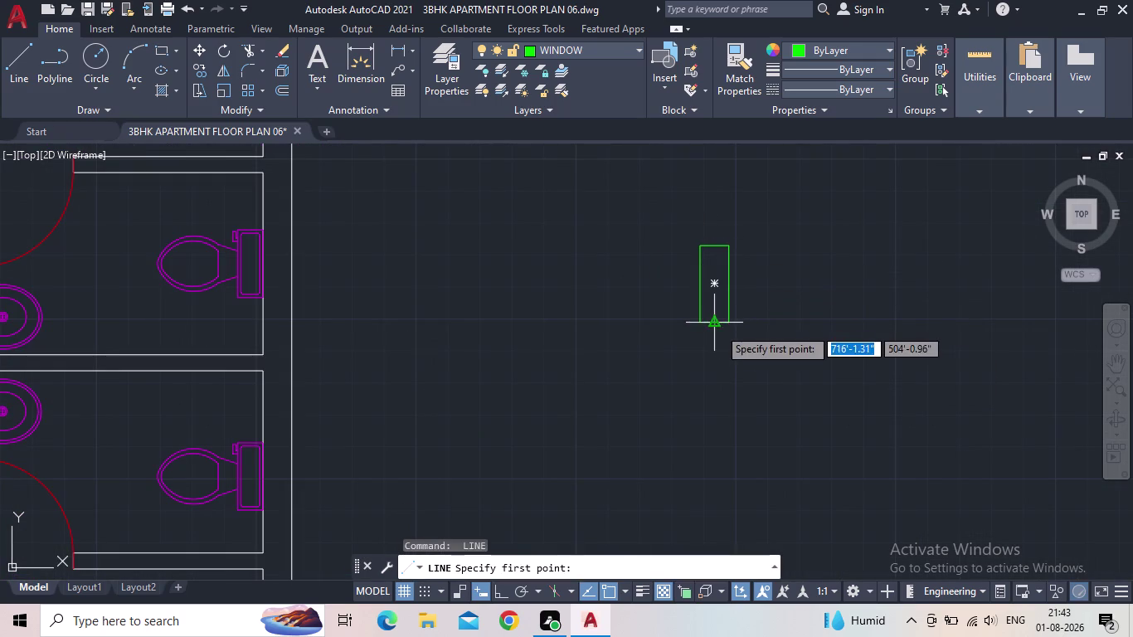
click(716, 324)
click(710, 239)
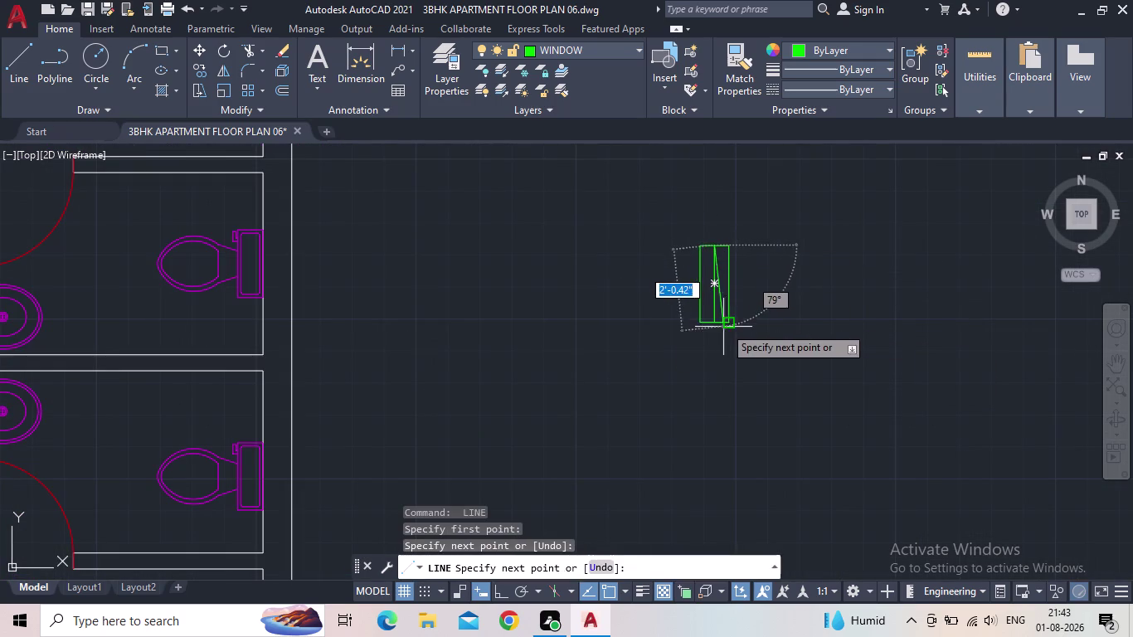
key(Escape)
drag(767, 348, 752, 330)
click(660, 206)
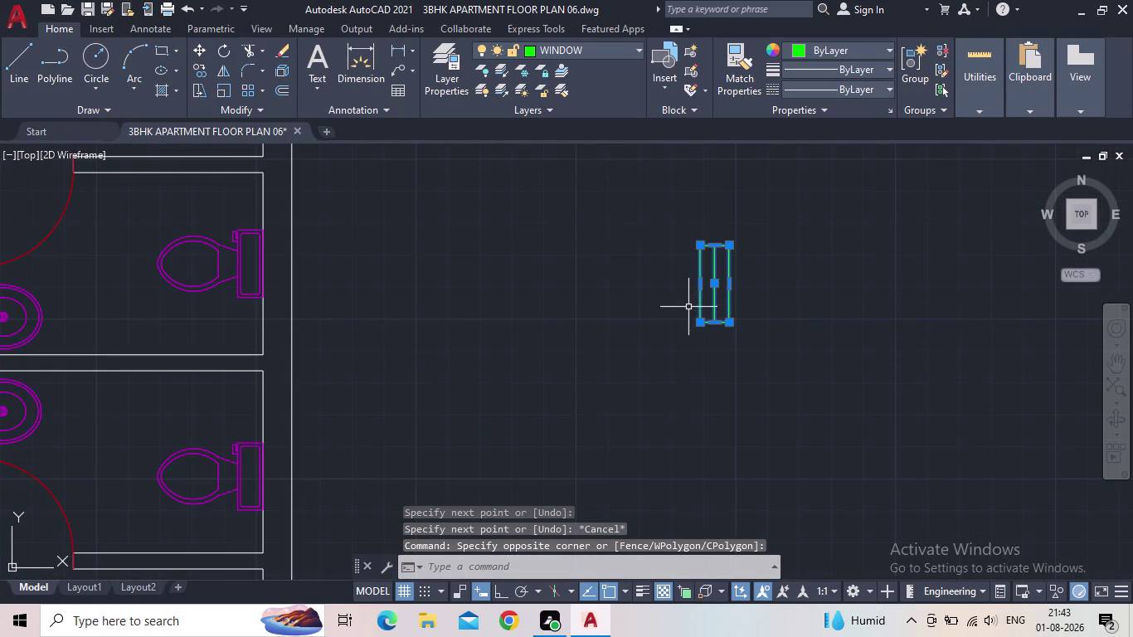
Copy the new window piece to the left and select the copy.
key(c)
key(o)
key(Return)
click(699, 324)
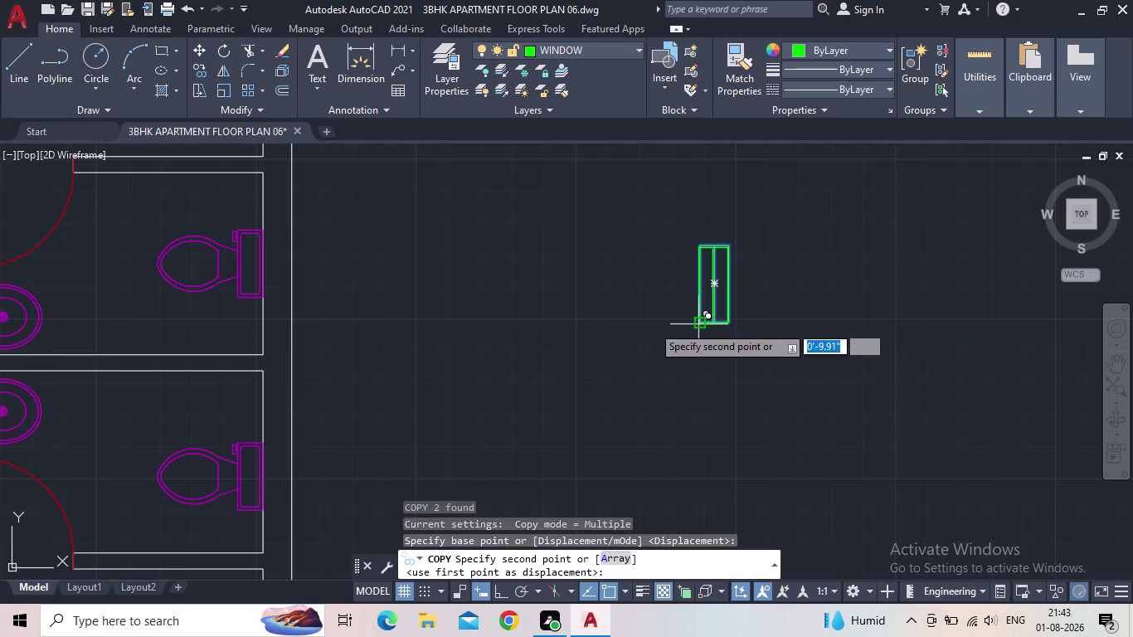
click(518, 315)
key(Escape)
drag(577, 374, 567, 336)
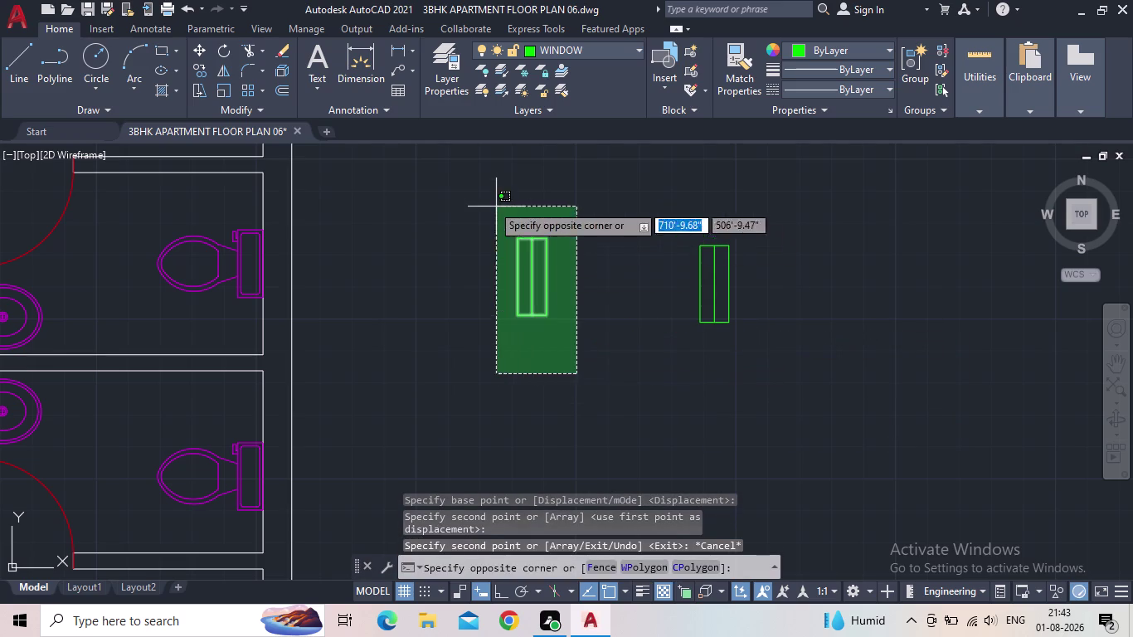
click(486, 202)
Rotate the copy 90° with Ortho on so it lies horizontal.
text(RO)
key(Return)
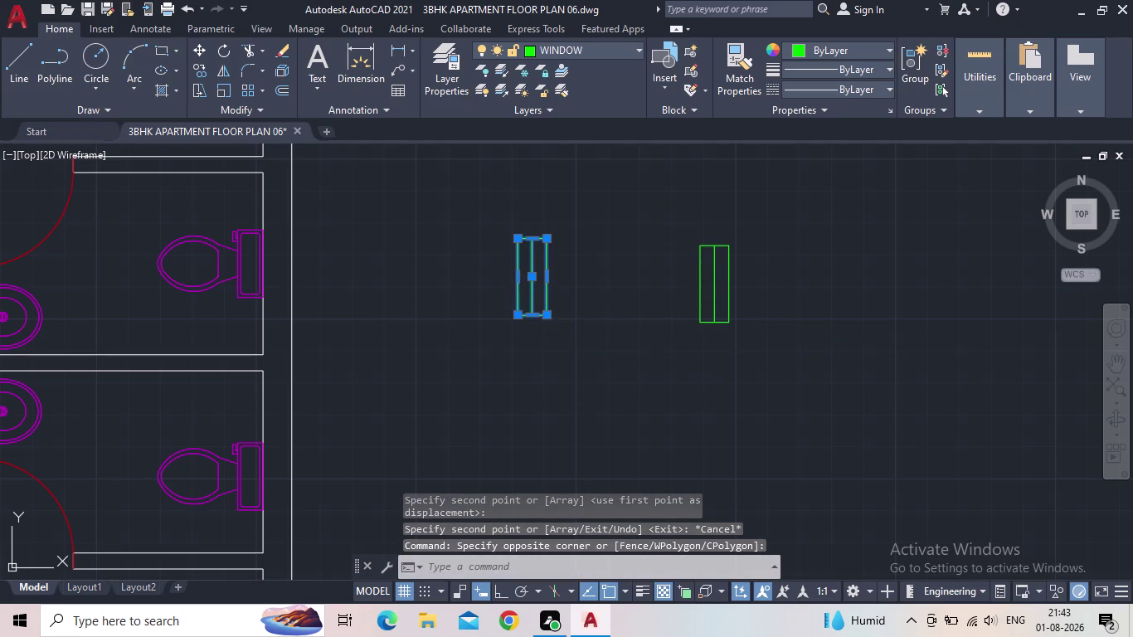
click(519, 317)
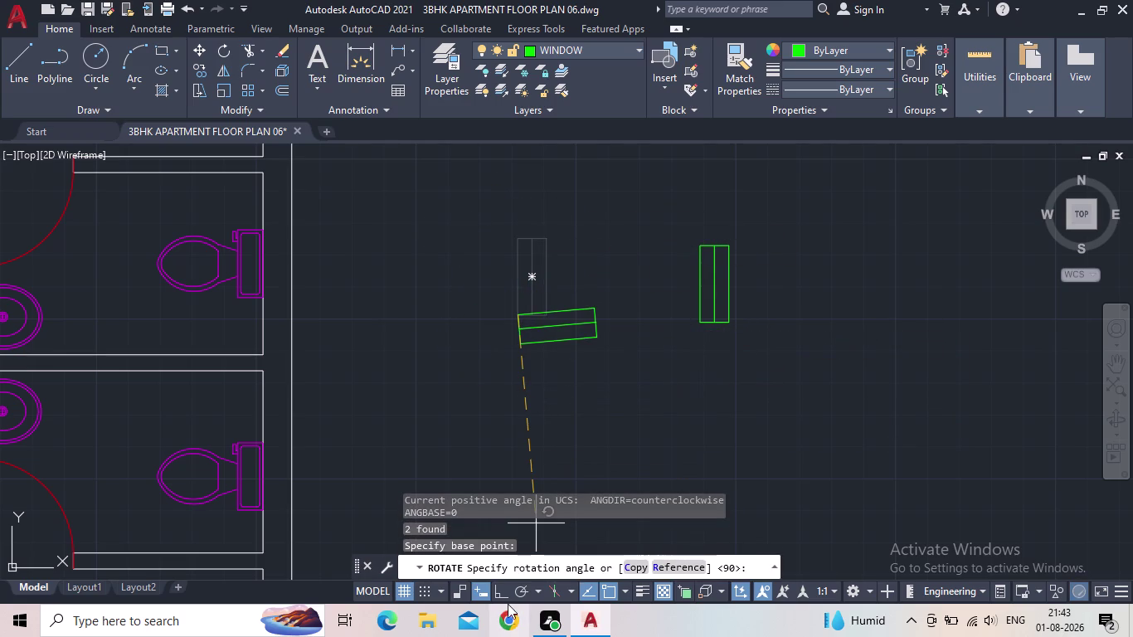
click(504, 592)
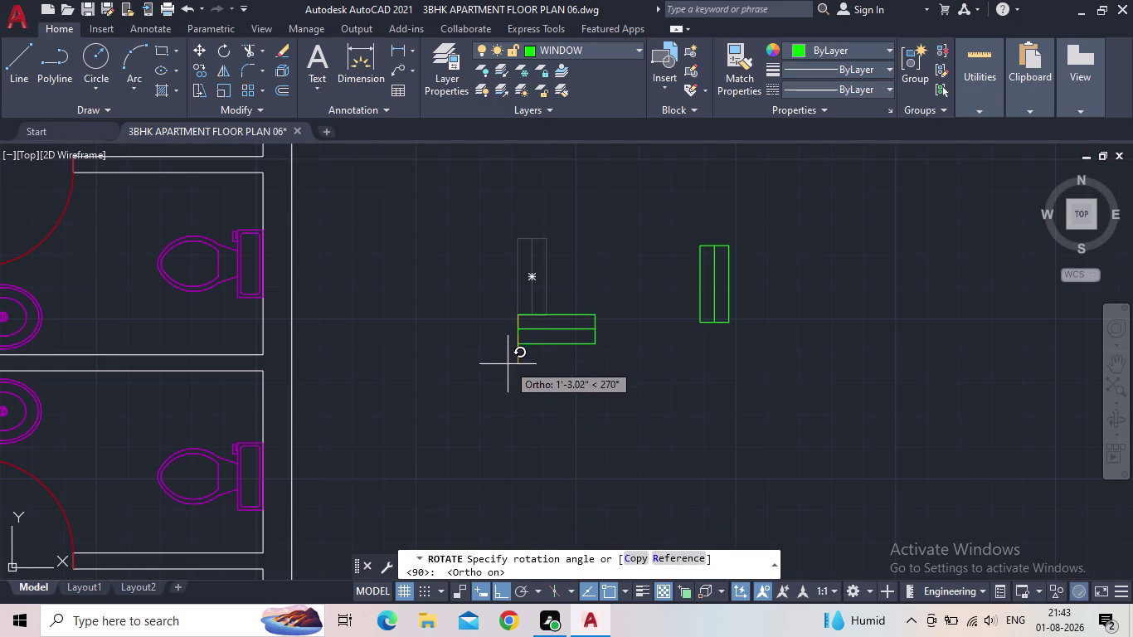
click(513, 375)
key(Escape)
drag(581, 410, 587, 395)
click(472, 262)
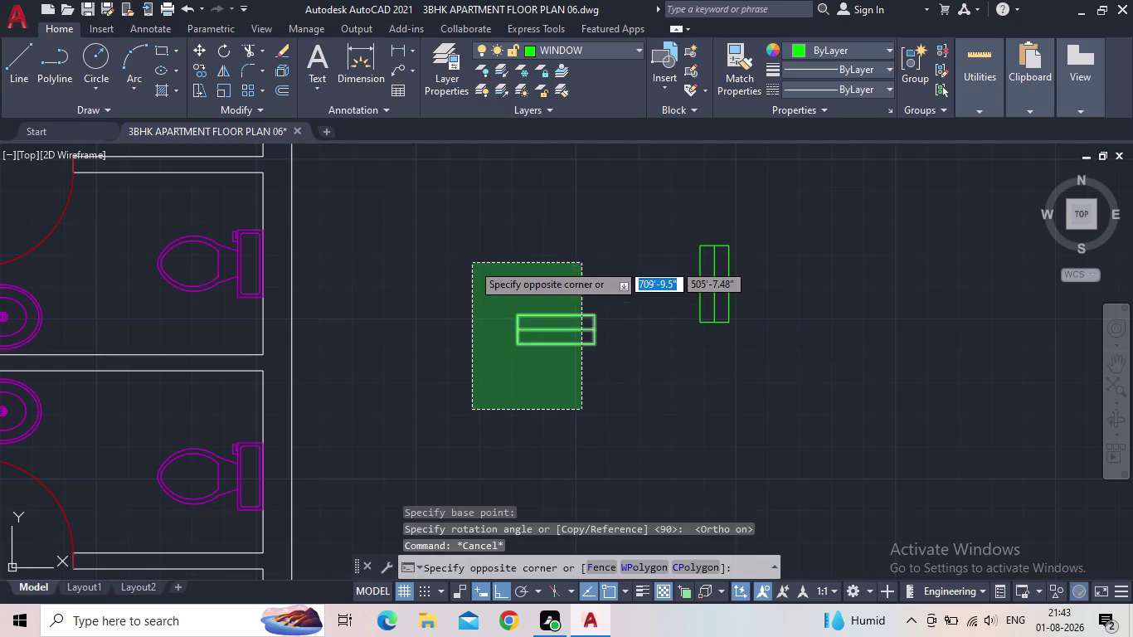
Start copying the horizontal window piece toward the floor plan.
key(c)
key(o)
key(Return)
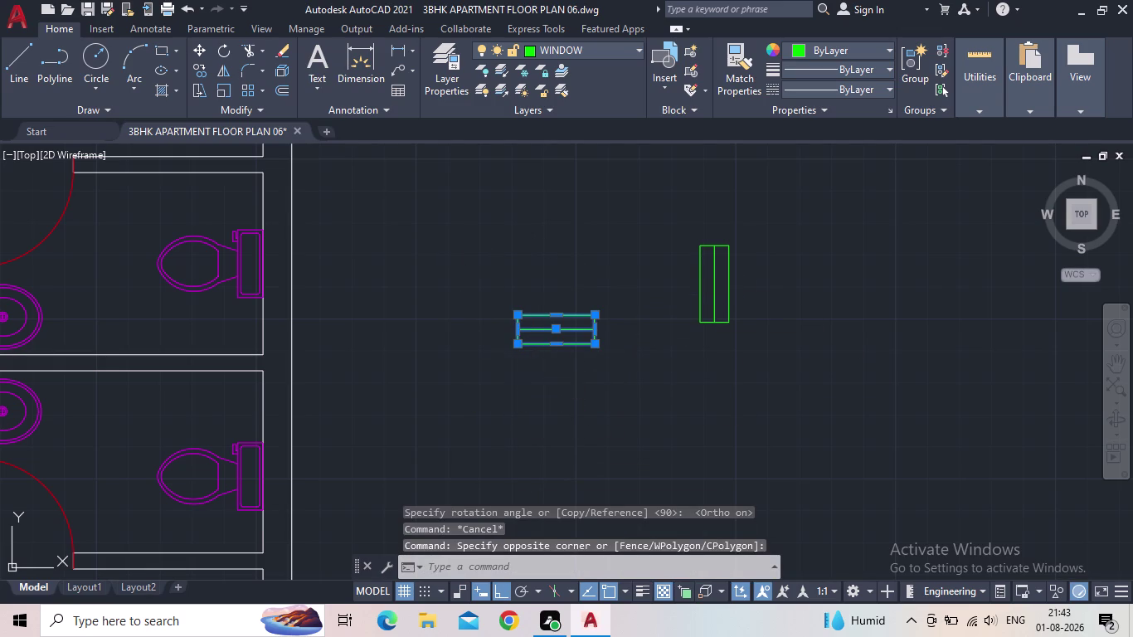
click(519, 344)
middle_drag(441, 352, 543, 307)
scroll(down, 3)
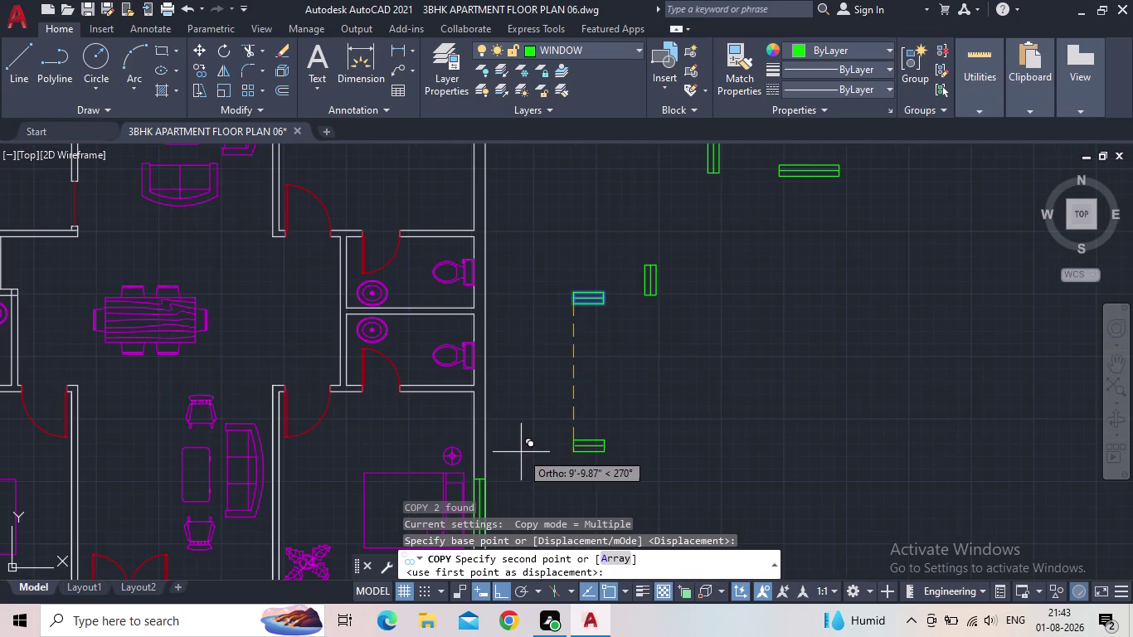
click(500, 594)
middle_drag(541, 478, 696, 262)
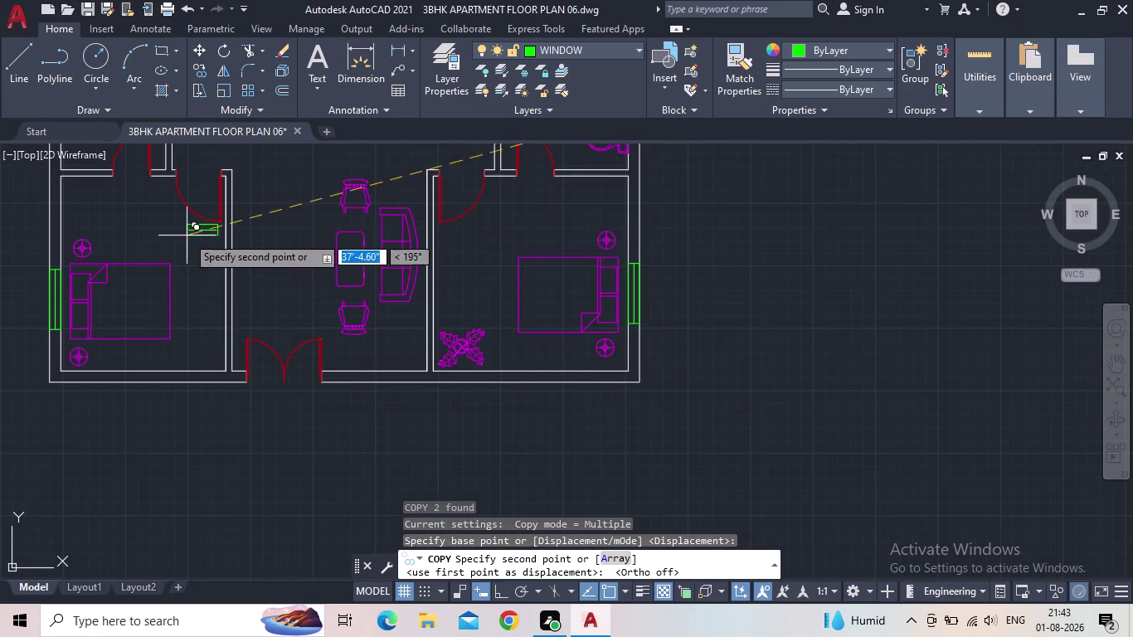
middle_drag(187, 238, 191, 460)
scroll(up, 3)
scroll(down, 3)
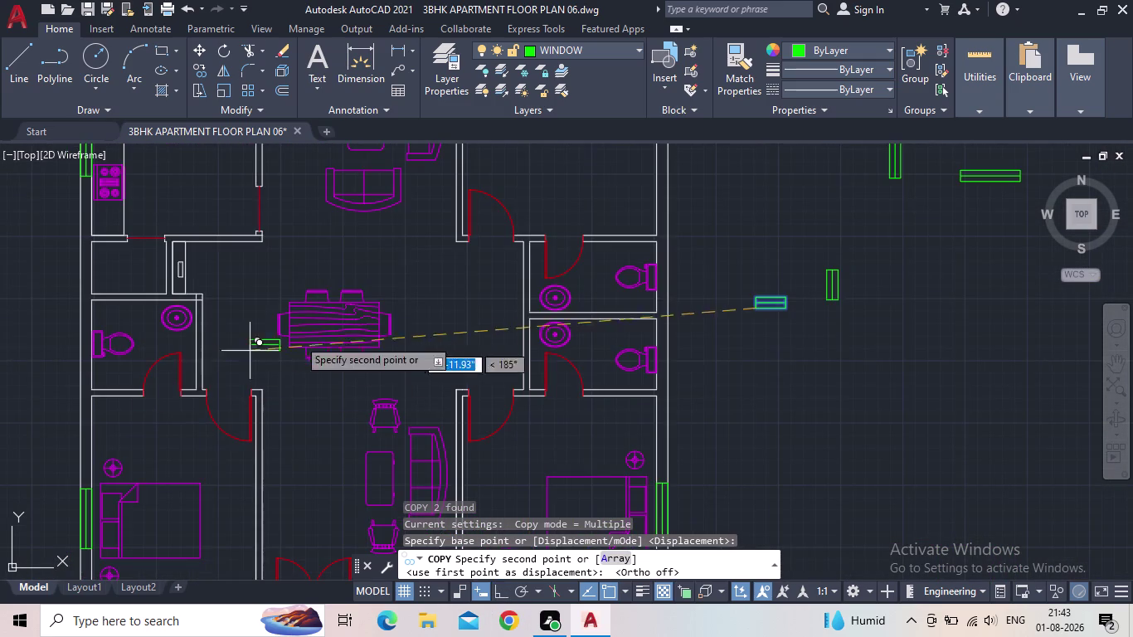
middle_drag(520, 292, 455, 411)
scroll(down, 3)
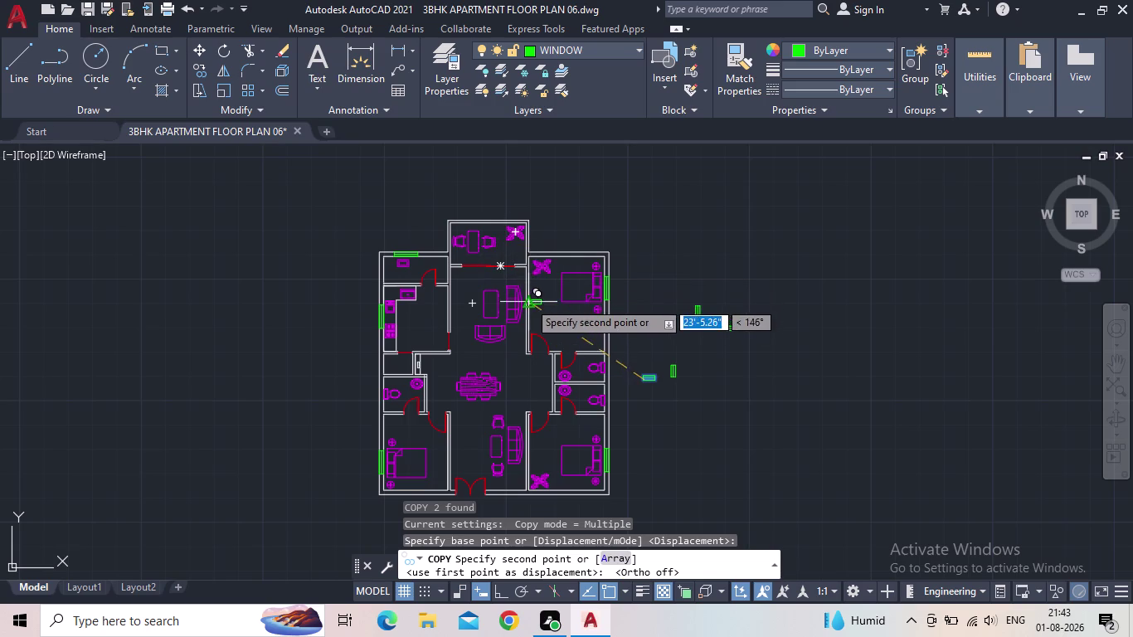
scroll(up, 3)
scroll(down, 3)
middle_drag(548, 289, 583, 248)
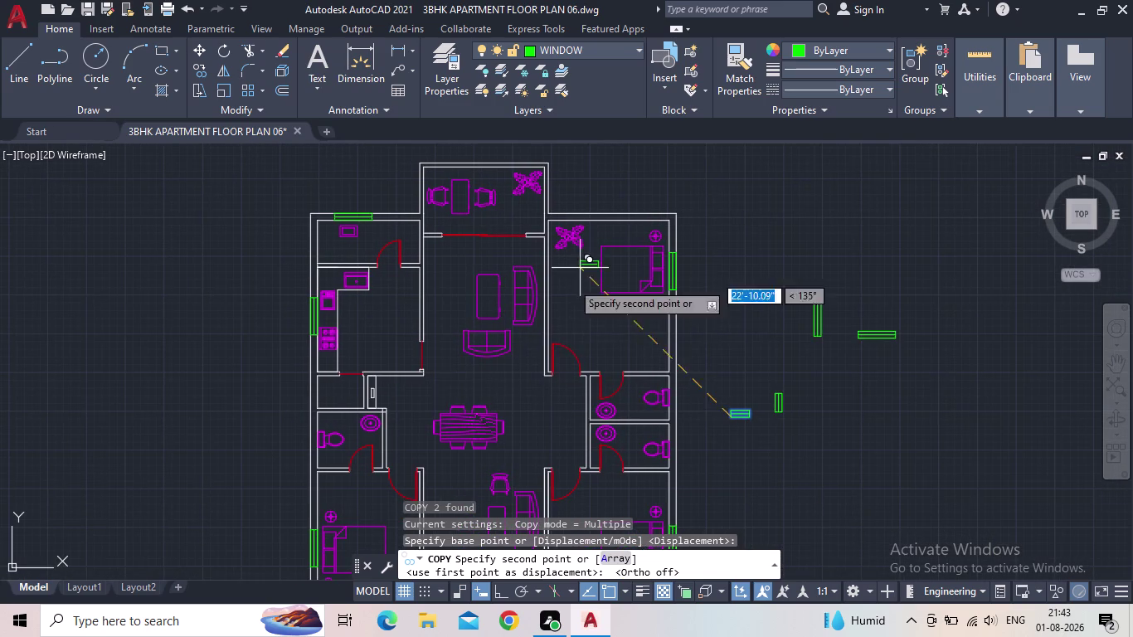
middle_drag(329, 398, 464, 315)
scroll(up, 3)
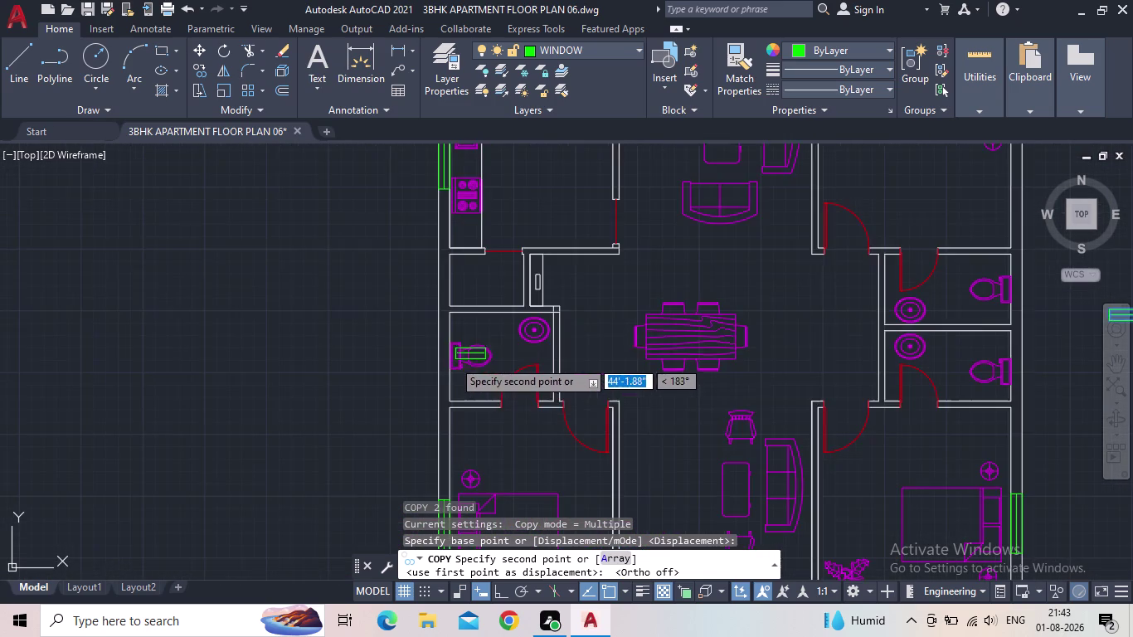
scroll(down, 3)
scroll(down, 3)
key(Escape)
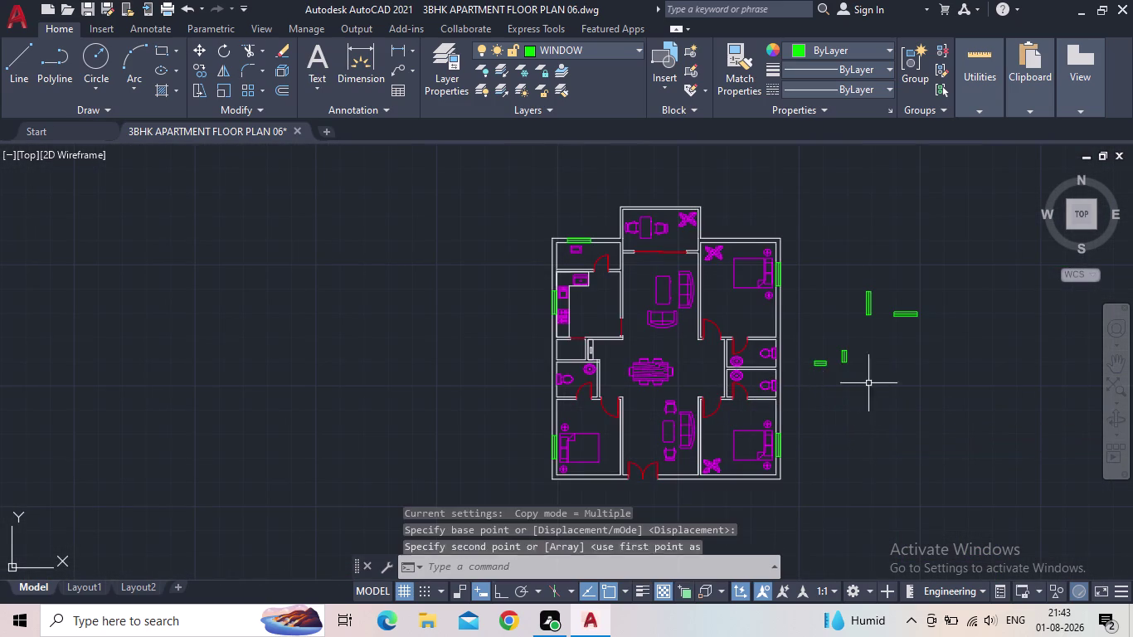
scroll(up, 3)
drag(866, 358, 855, 350)
Copy the vertical window piece from its base point onto the toilet wall.
click(804, 272)
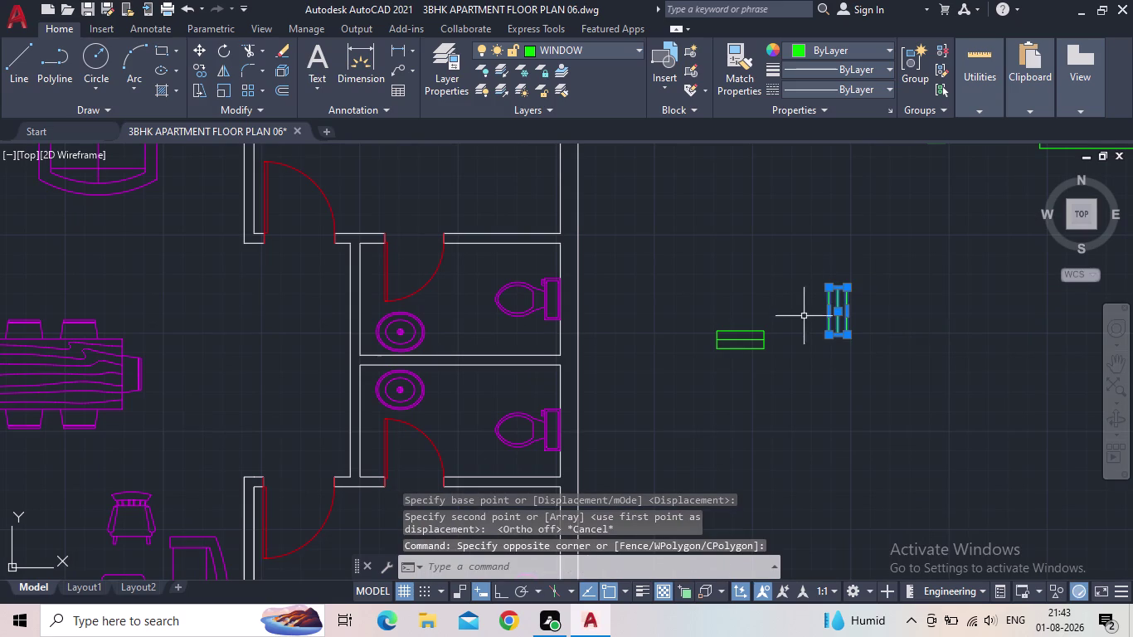
key(c)
key(o)
key(Return)
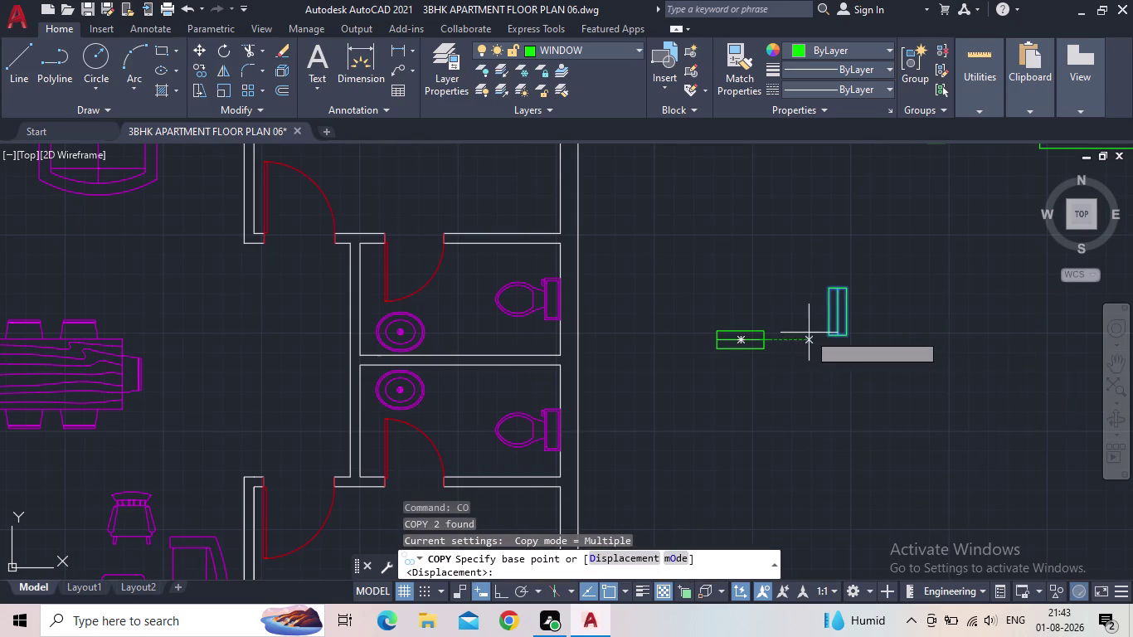
click(825, 333)
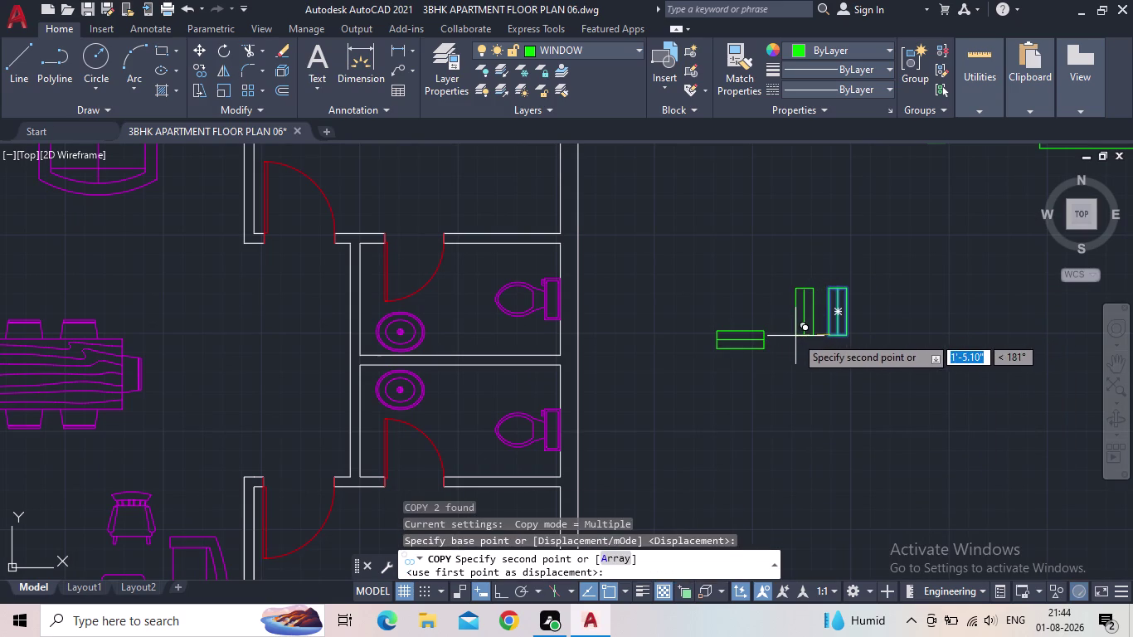
middle_drag(731, 326, 925, 321)
scroll(down, 3)
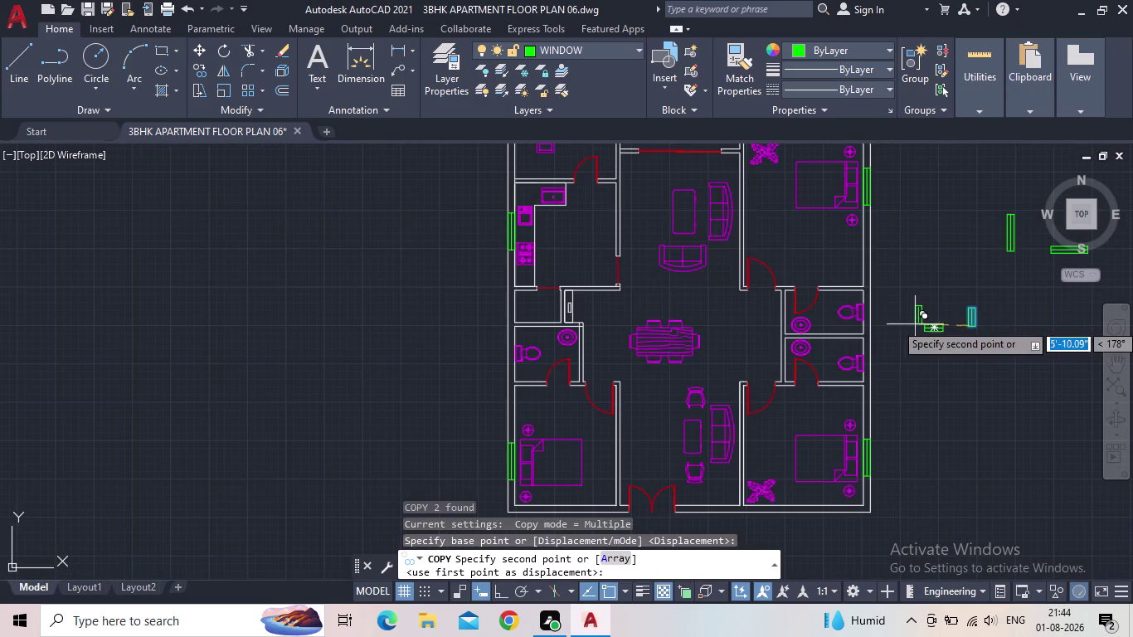
middle_drag(508, 323, 607, 207)
scroll(up, 3)
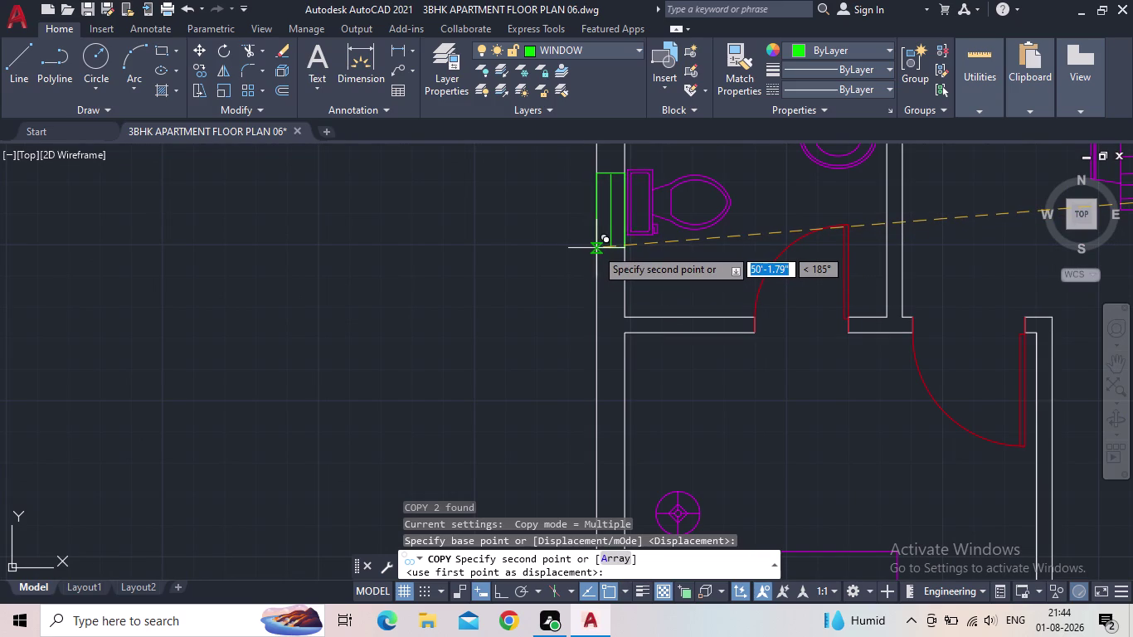
click(596, 249)
Place two more window copies on the right-side toilet walls.
middle_drag(464, 263, 330, 297)
scroll(down, 3)
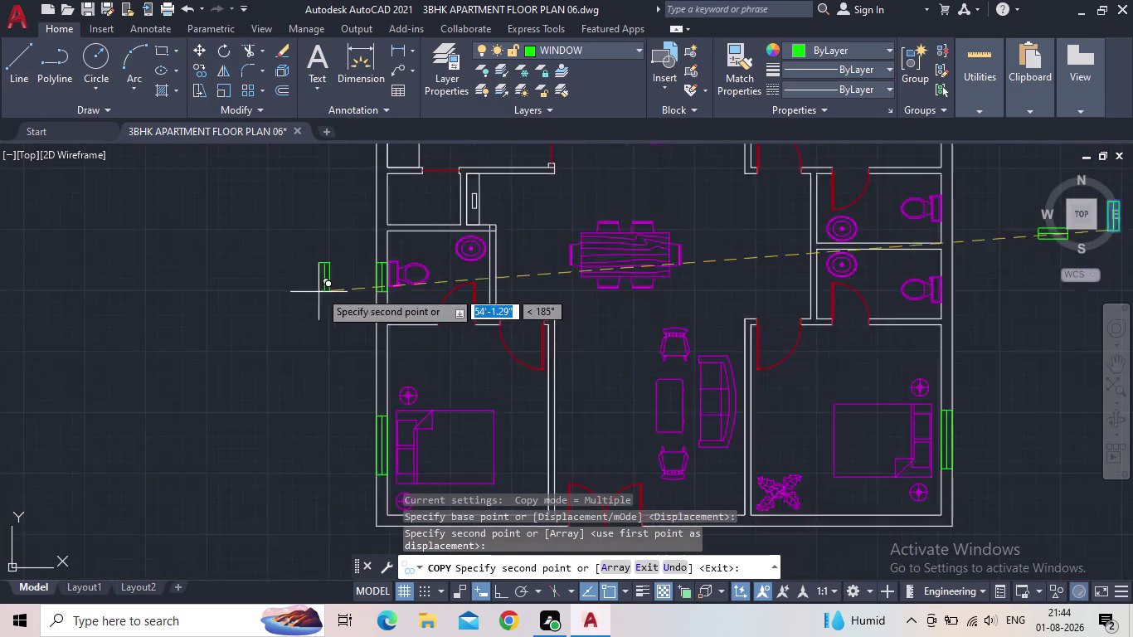
middle_drag(715, 409, 713, 376)
scroll(up, 3)
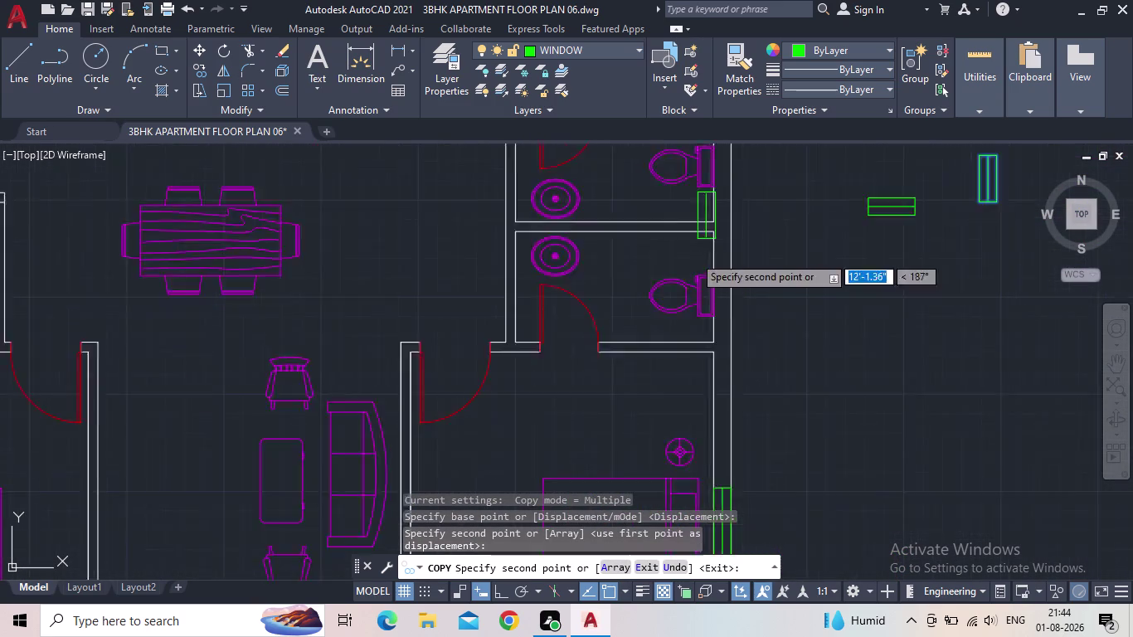
scroll(up, 3)
scroll(up, 3)
scroll(up, 3)
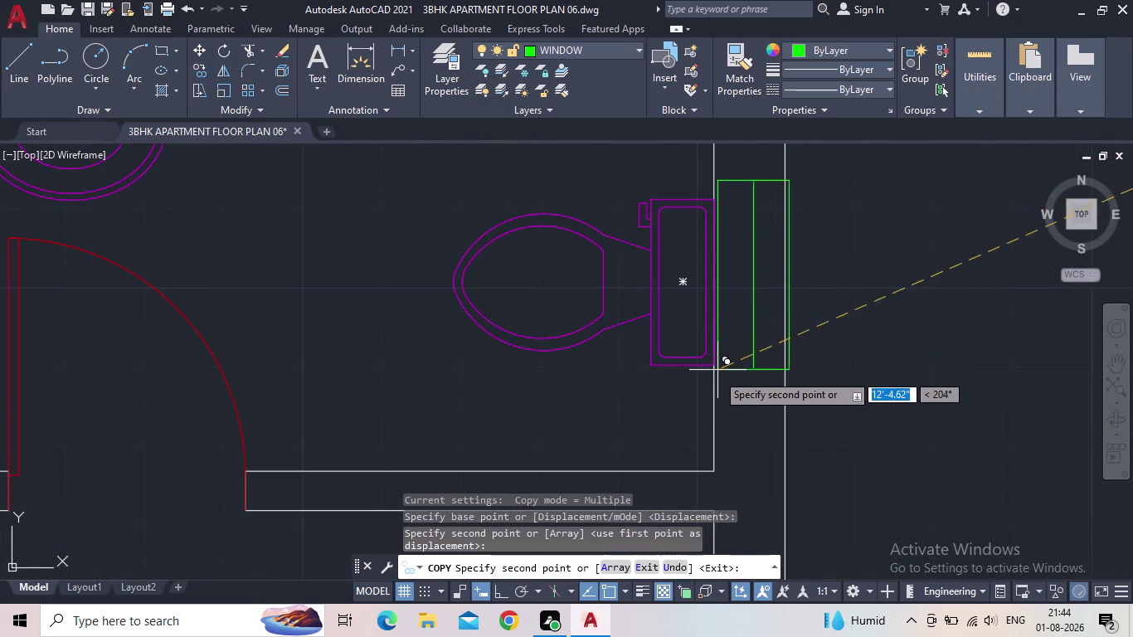
click(713, 376)
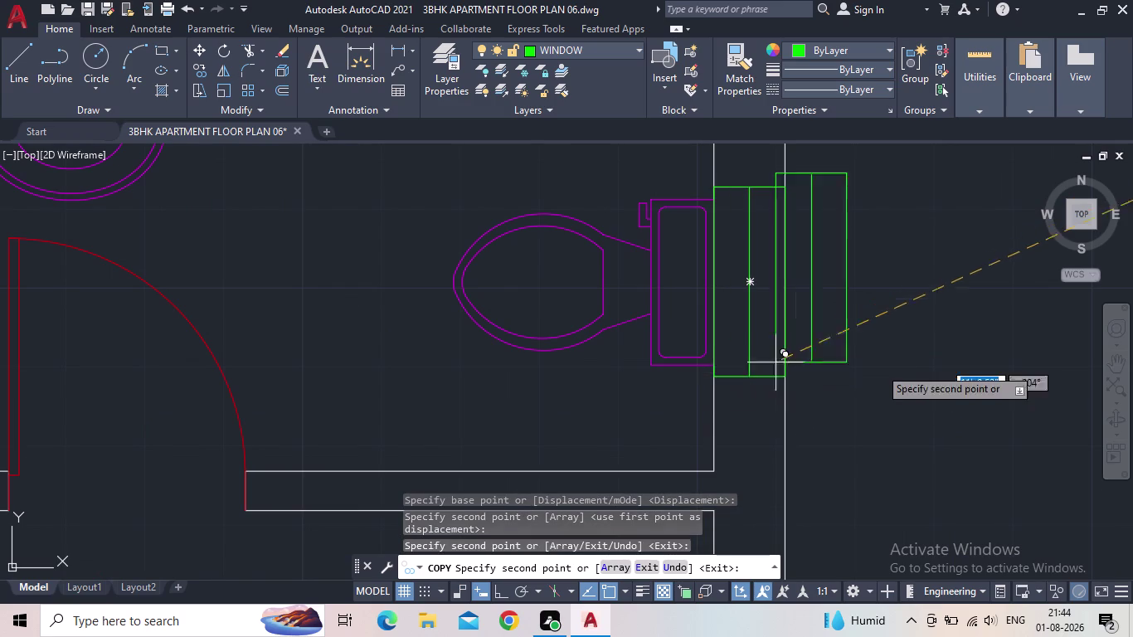
middle_drag(955, 399, 932, 469)
scroll(down, 3)
scroll(up, 3)
middle_drag(815, 269, 684, 372)
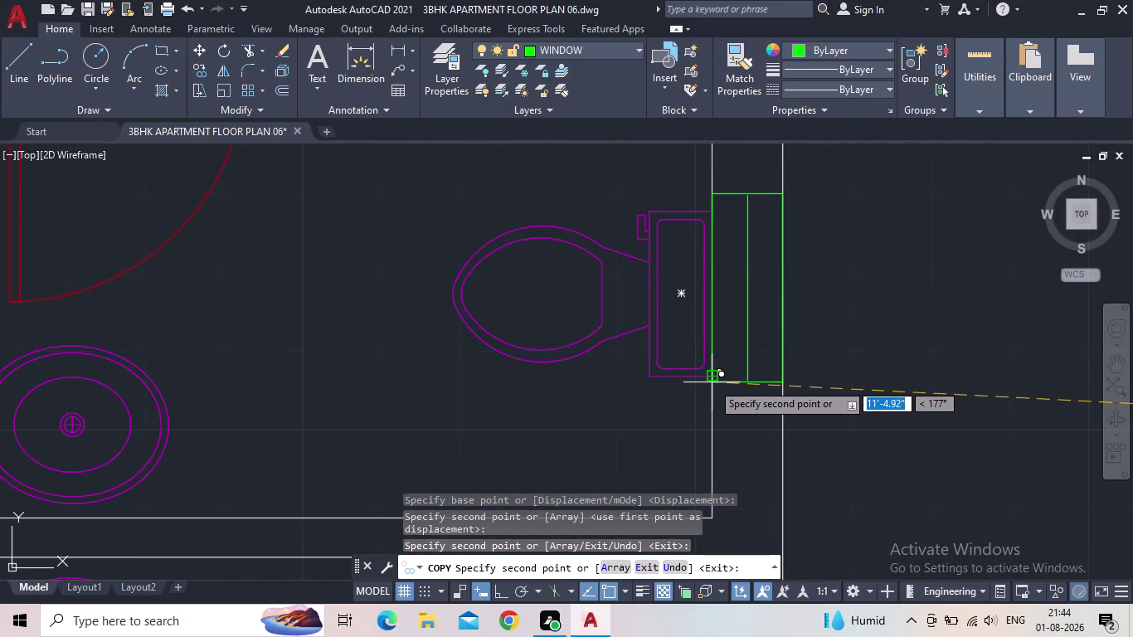
click(712, 382)
Place another window copy on the kitchen wall.
scroll(down, 3)
middle_drag(857, 355, 841, 381)
scroll(down, 3)
middle_drag(851, 364, 845, 341)
middle_drag(566, 286, 597, 211)
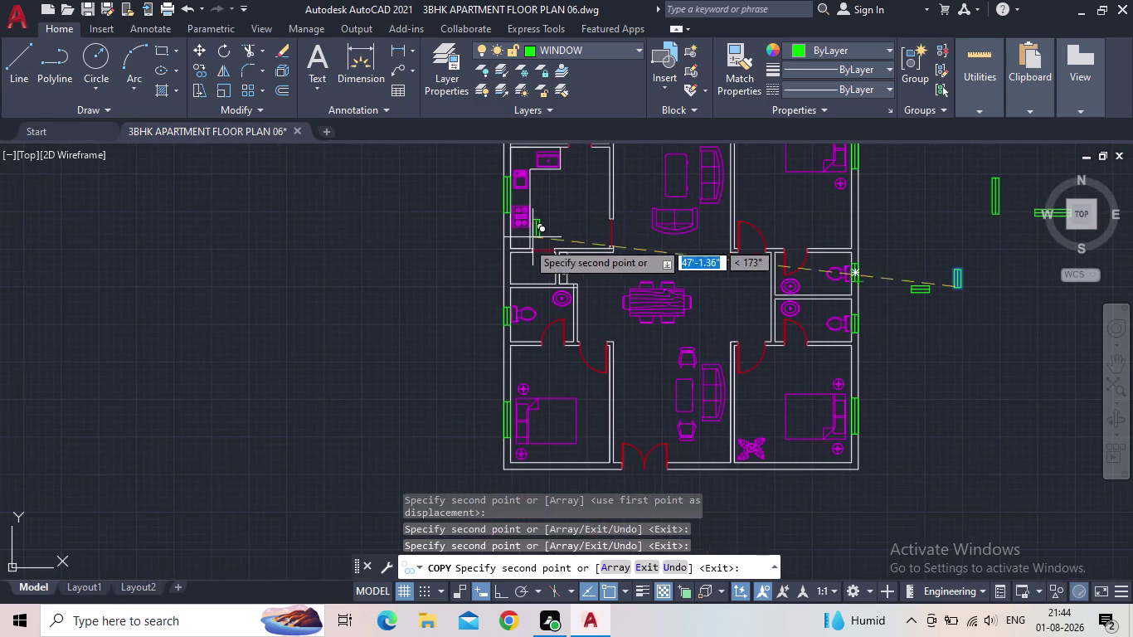
scroll(up, 3)
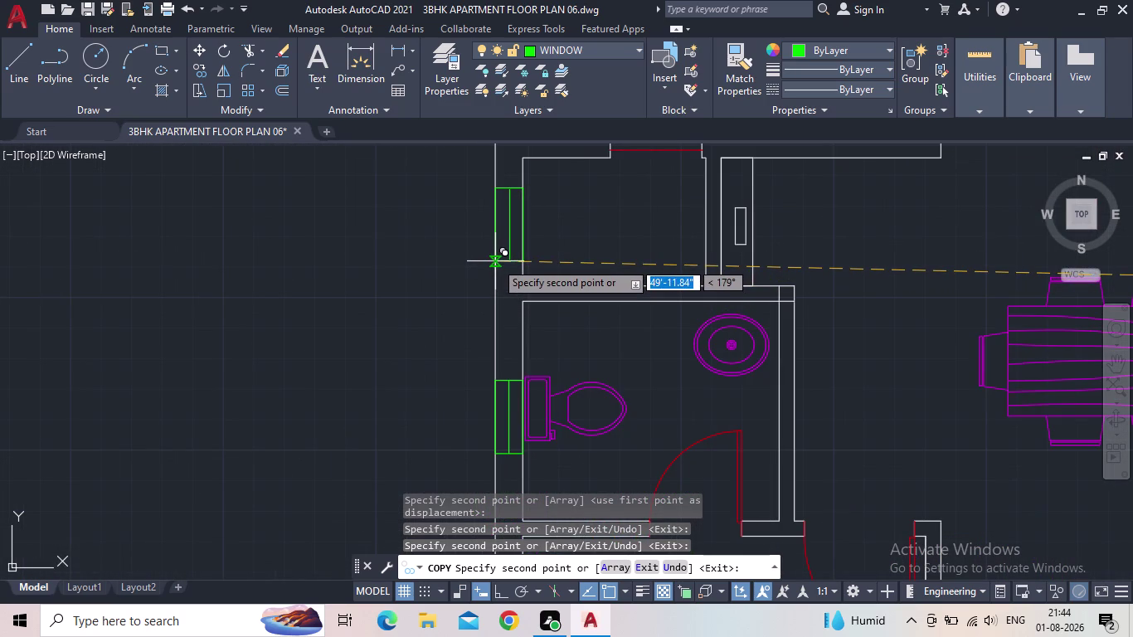
click(495, 262)
Review the whole floor plan, end the copy command, and save the drawing.
scroll(down, 3)
middle_drag(391, 294, 409, 188)
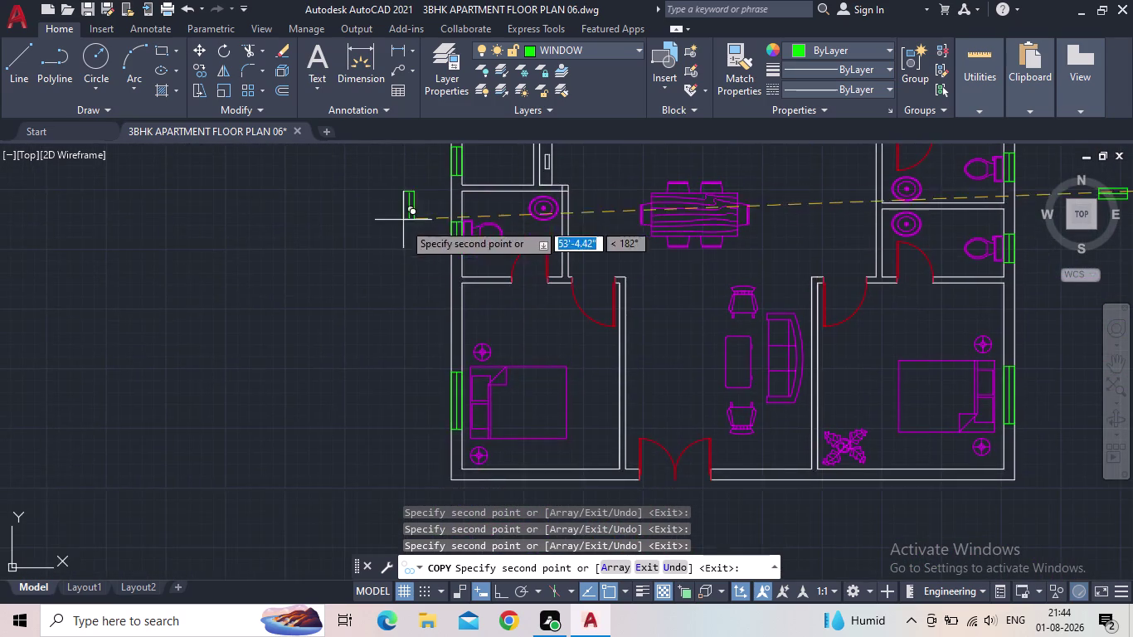
scroll(down, 3)
middle_drag(402, 295, 365, 287)
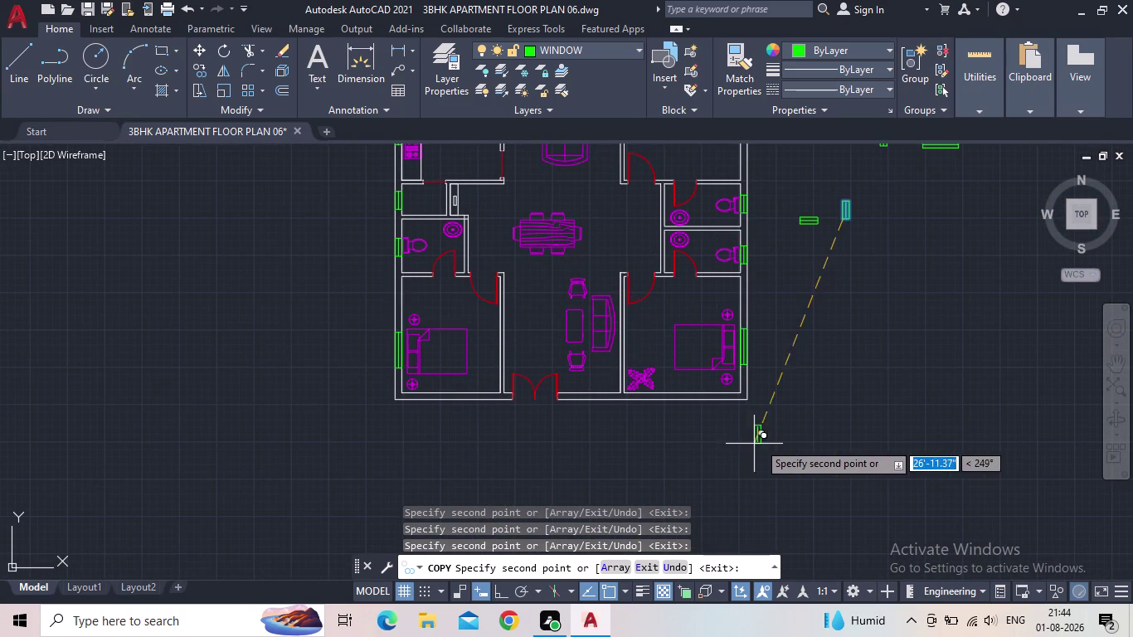
middle_drag(776, 417, 712, 438)
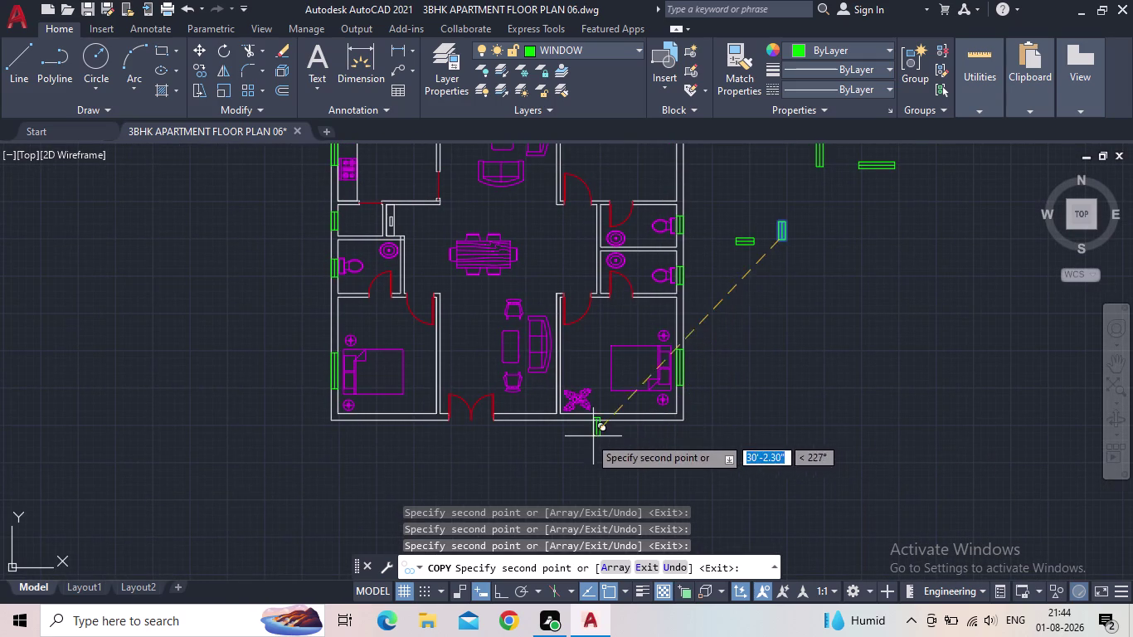
scroll(up, 3)
scroll(down, 3)
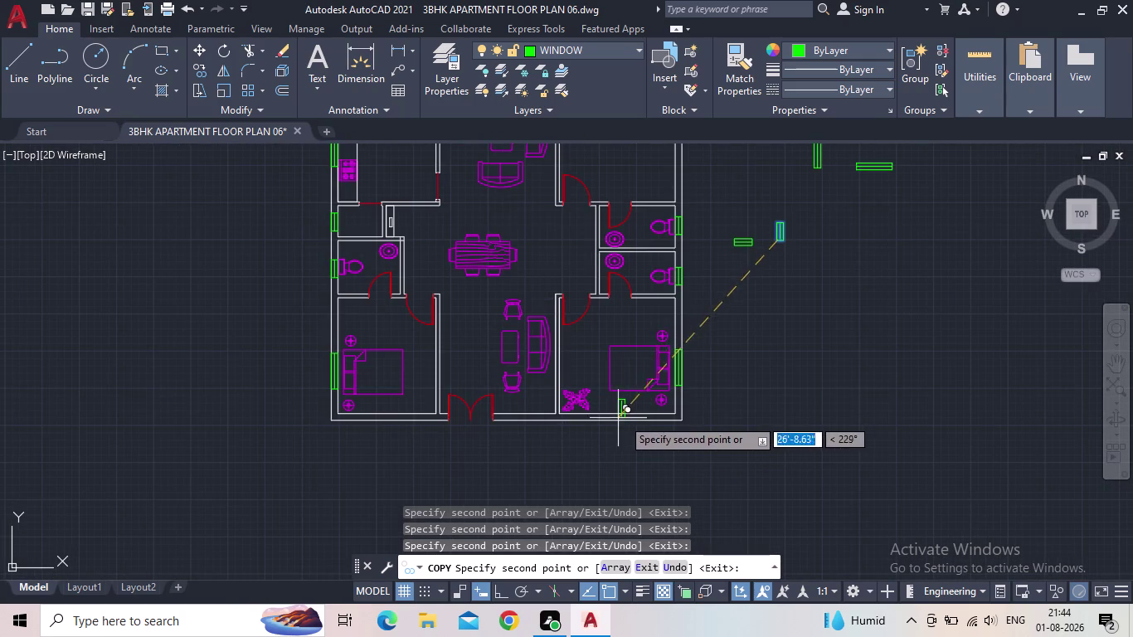
middle_drag(726, 414, 701, 513)
scroll(down, 3)
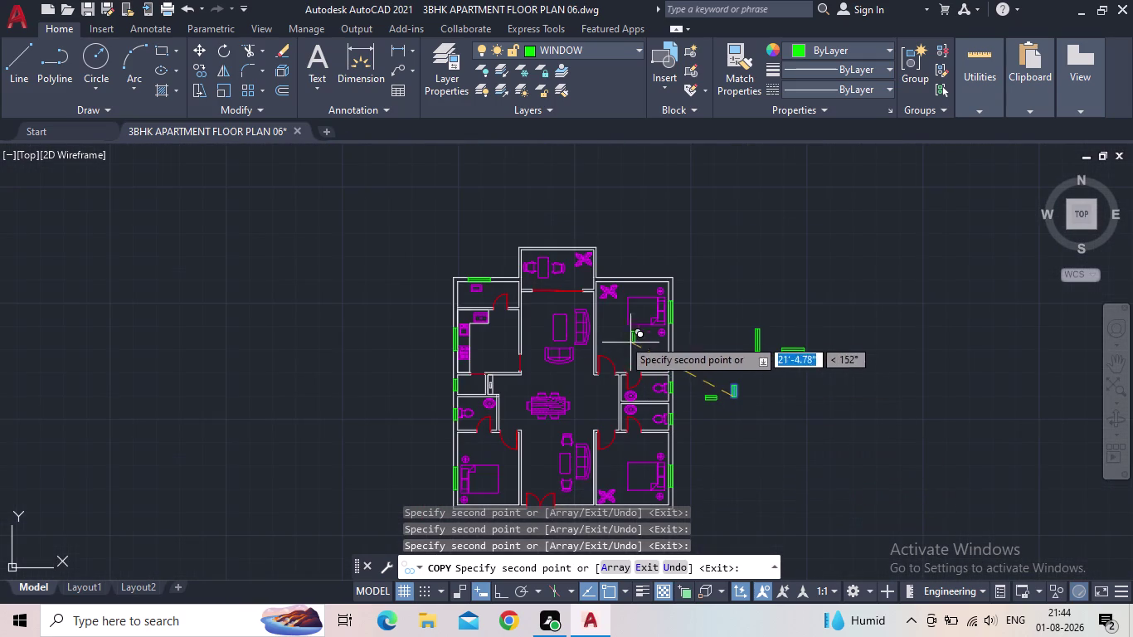
scroll(up, 3)
middle_drag(619, 345, 644, 308)
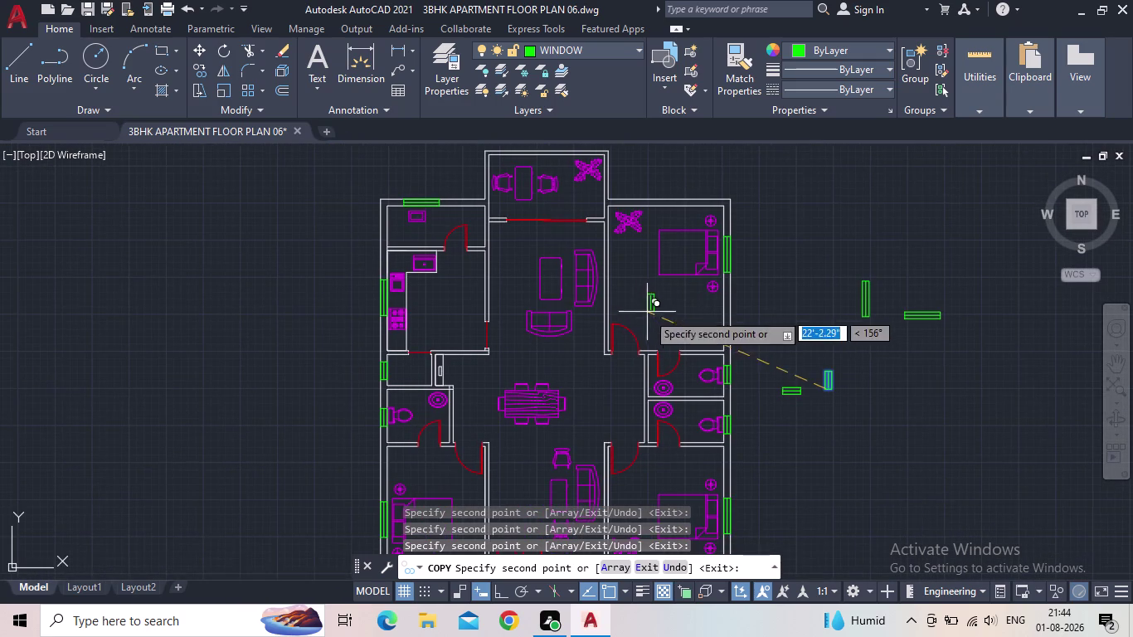
key(Escape)
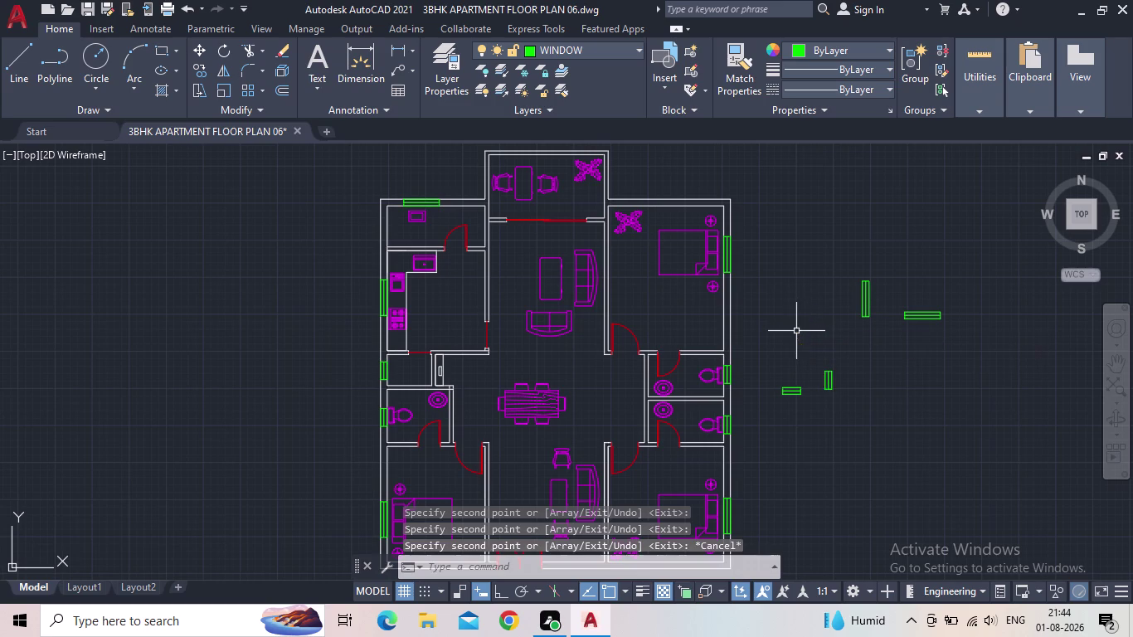
click(87, 9)
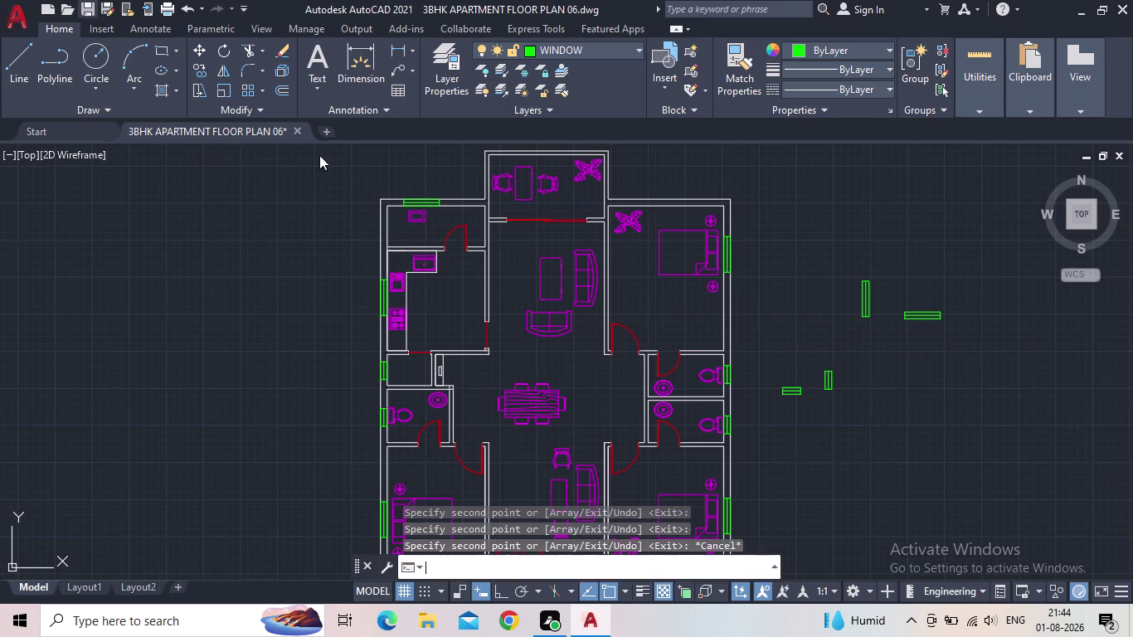
scroll(down, 3)
Erase the stray window copies right of the plan and save the drawing.
drag(966, 455, 963, 446)
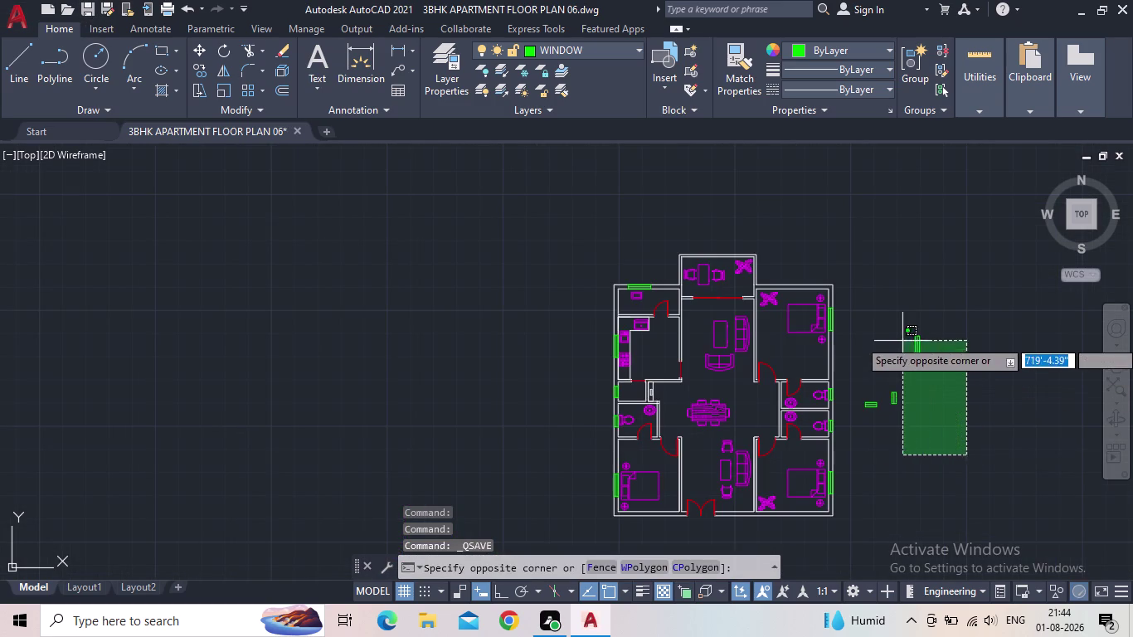
click(847, 323)
key(Delete)
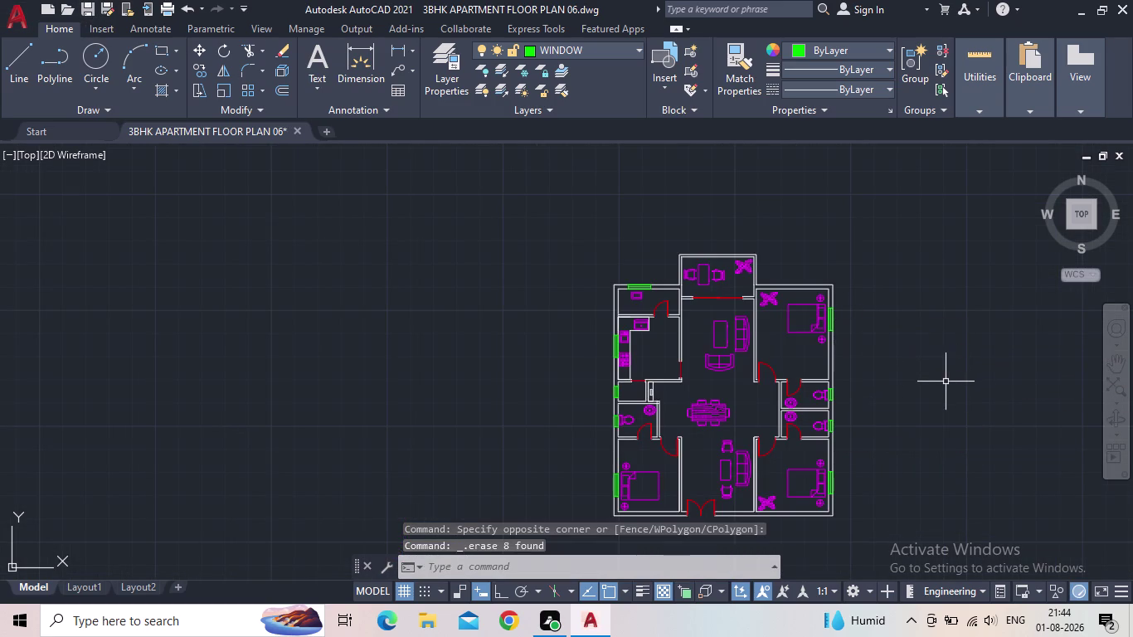
scroll(down, 3)
click(90, 6)
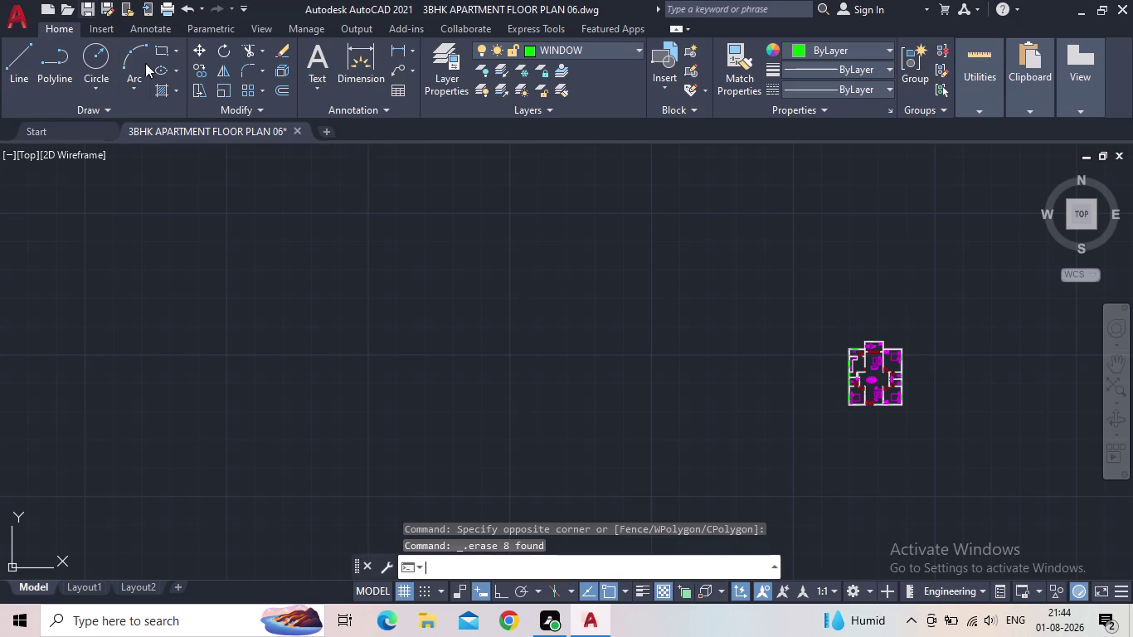
Pan and zoom the view in on the kitchen area.
scroll(up, 3)
middle_drag(903, 378, 891, 352)
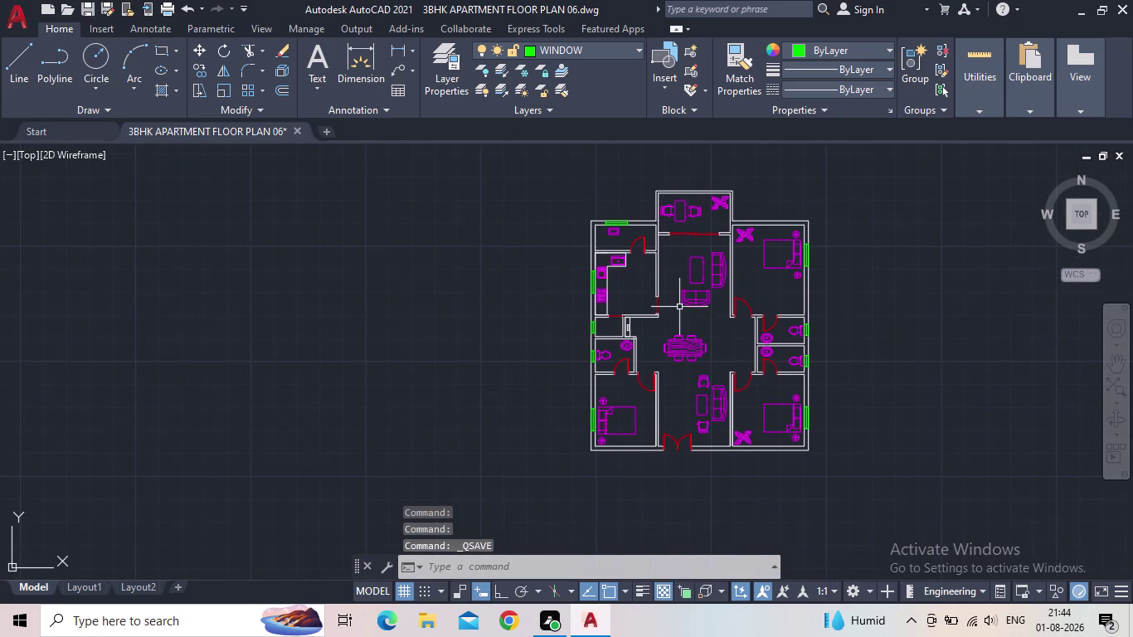
scroll(up, 3)
middle_drag(676, 310, 684, 376)
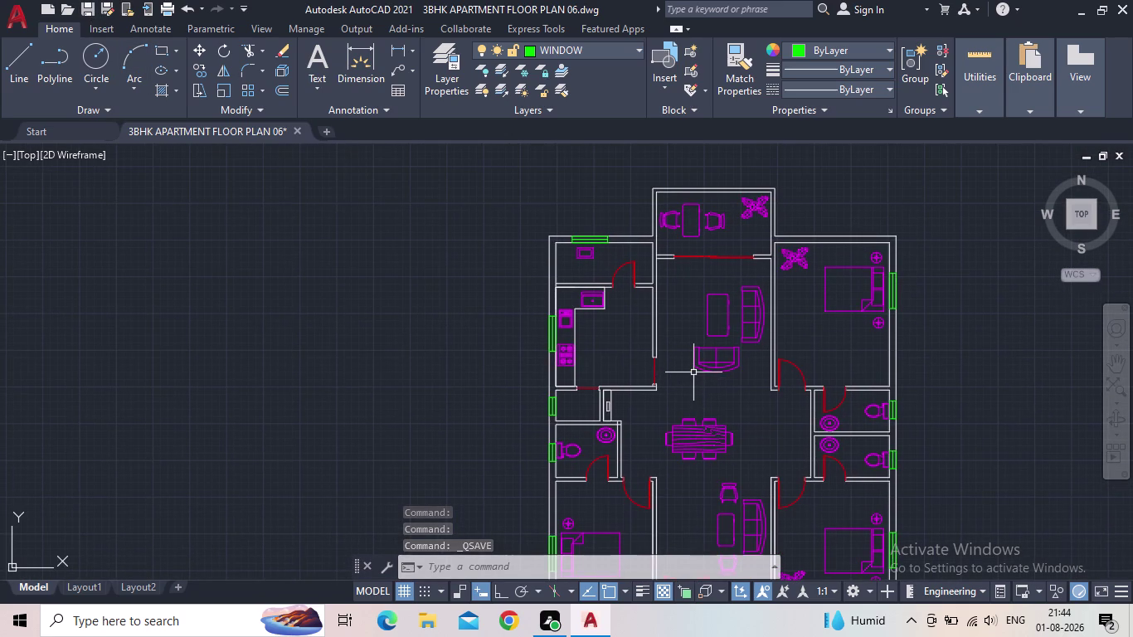
scroll(down, 3)
middle_click(647, 338)
scroll(up, 3)
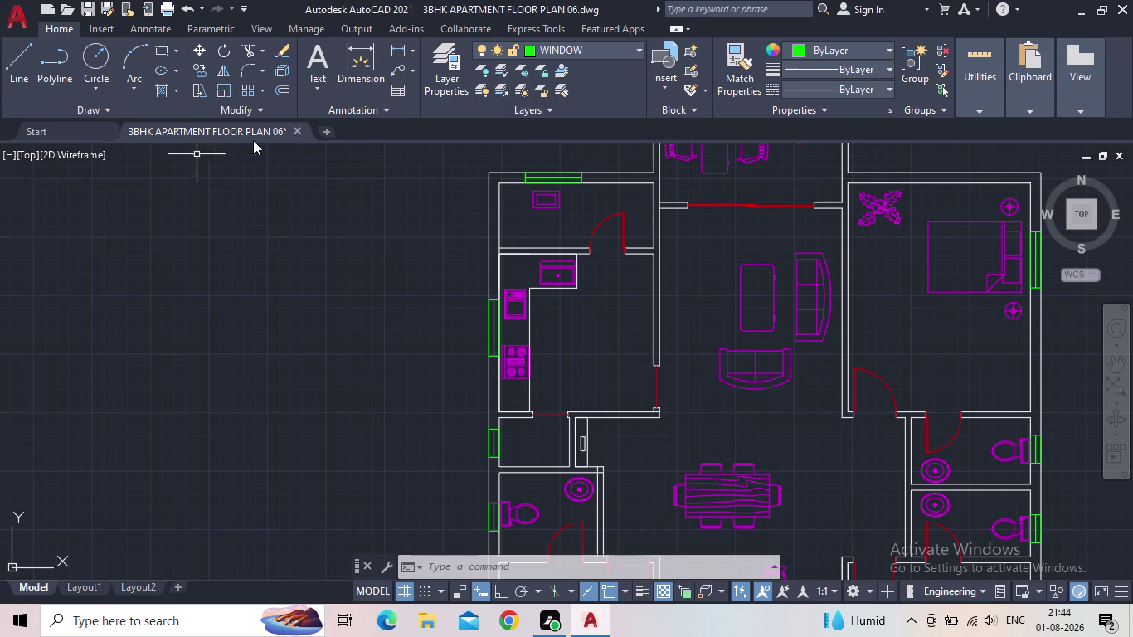
Start multiline text with a text box drawn inside the kitchen.
key(m)
text(T)
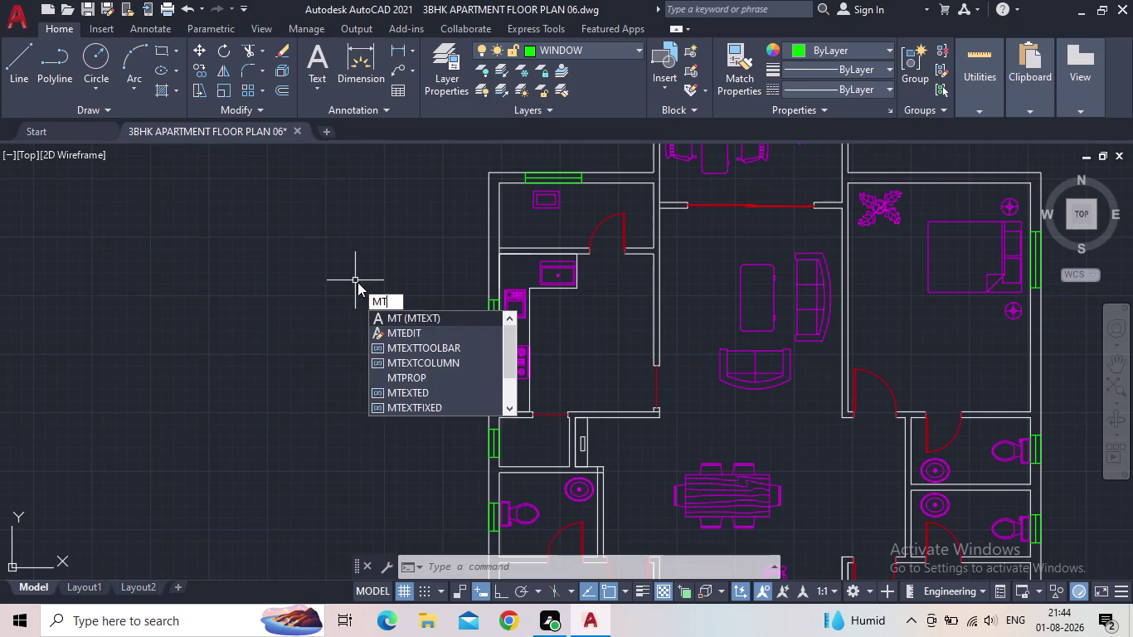
text(EXT)
key(Return)
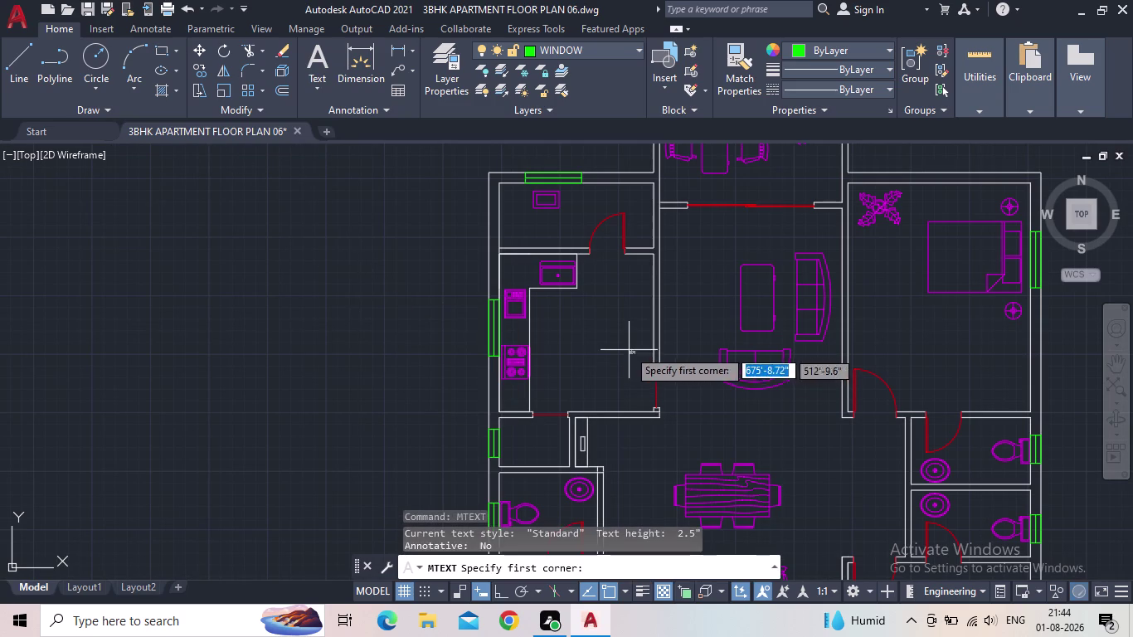
scroll(up, 3)
click(520, 287)
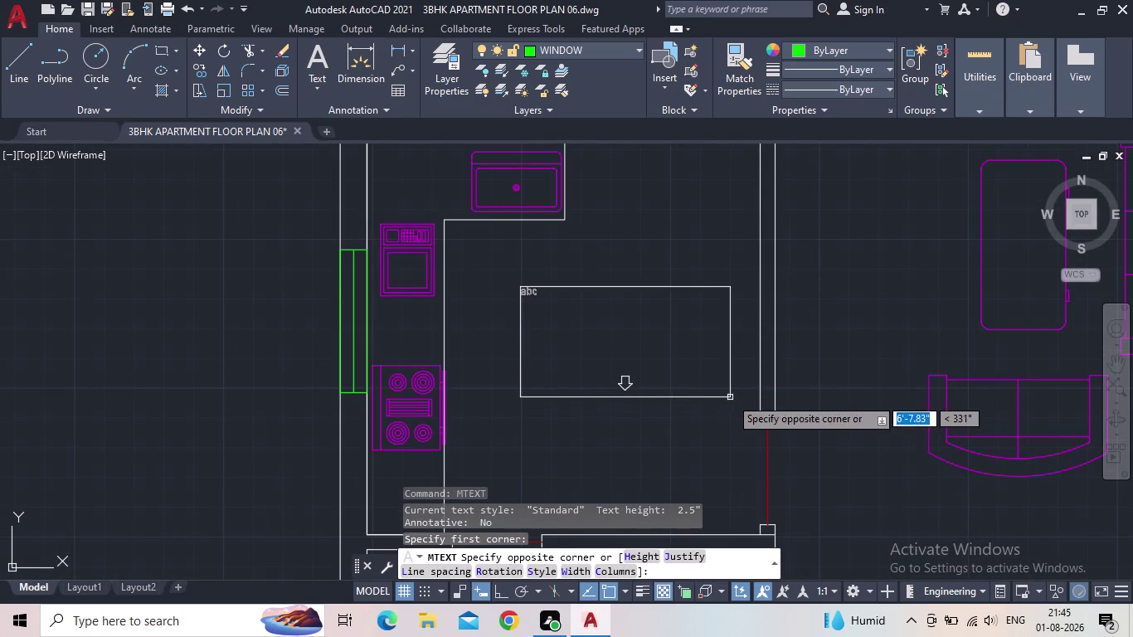
click(732, 384)
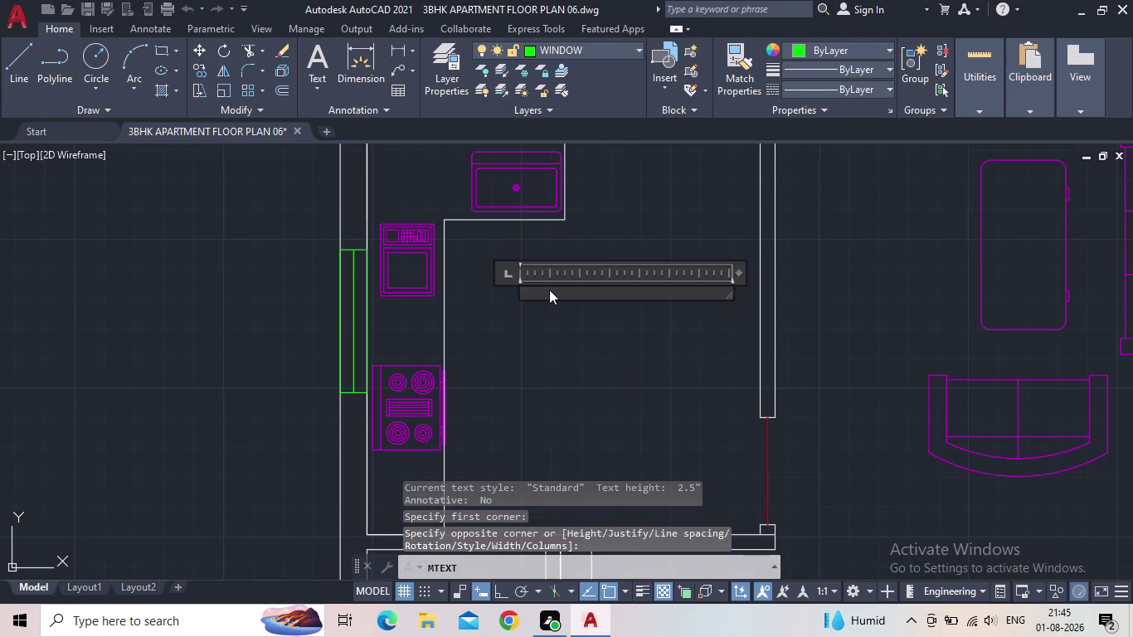
Discard the typed 'KIT' label and bring up the Layer Properties list.
text(KIT)
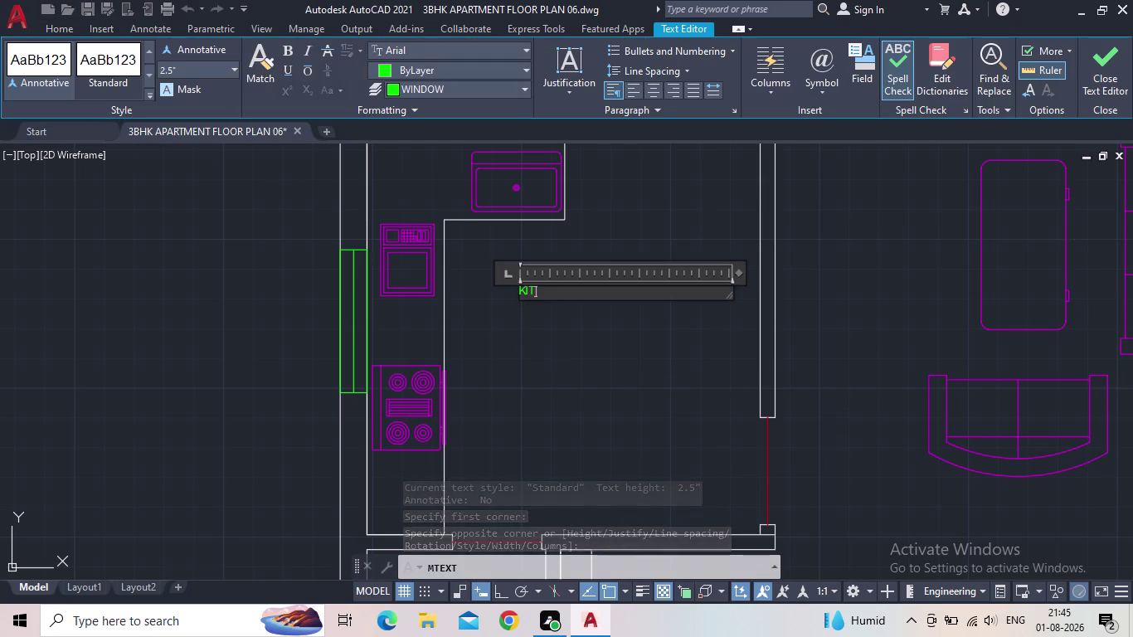
key(BackSpace)
key(BackSpace)
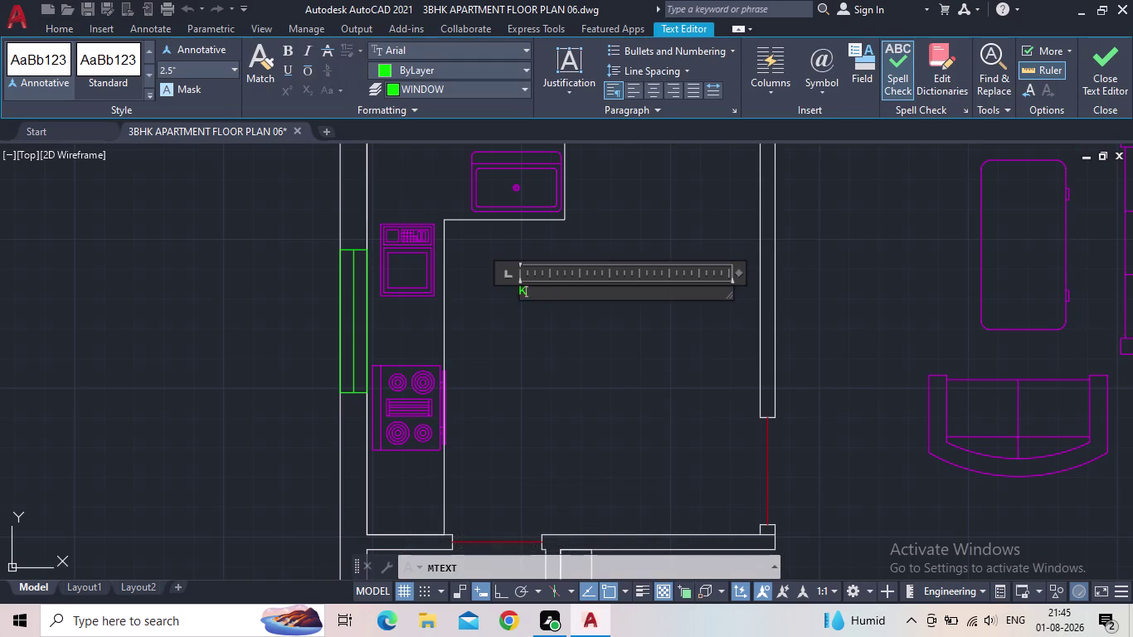
key(BackSpace)
key(Escape)
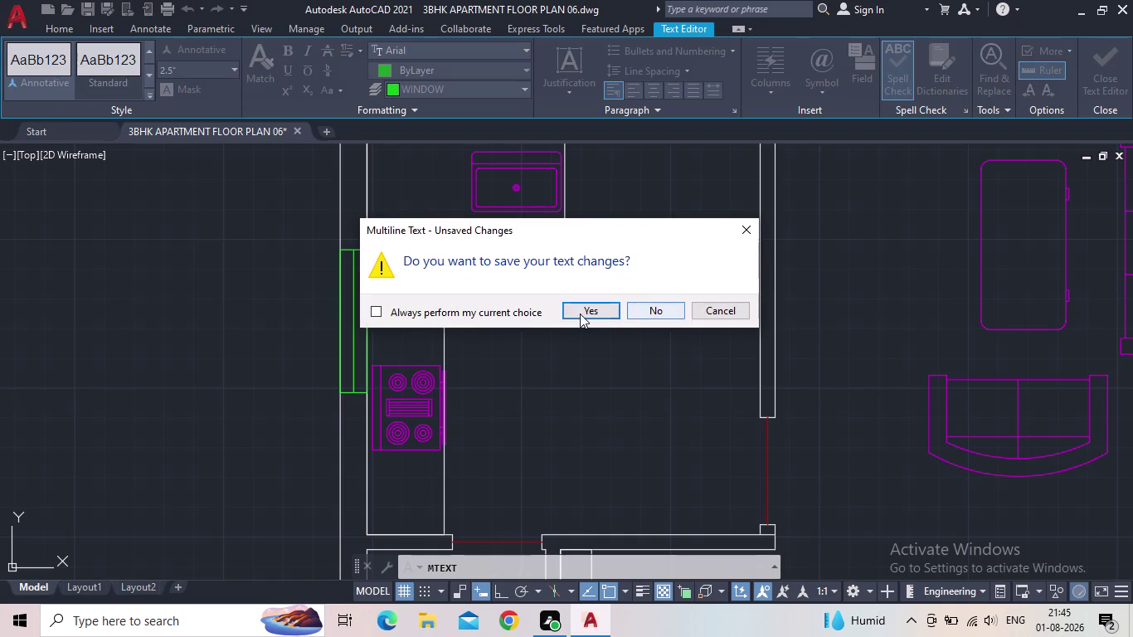
click(648, 310)
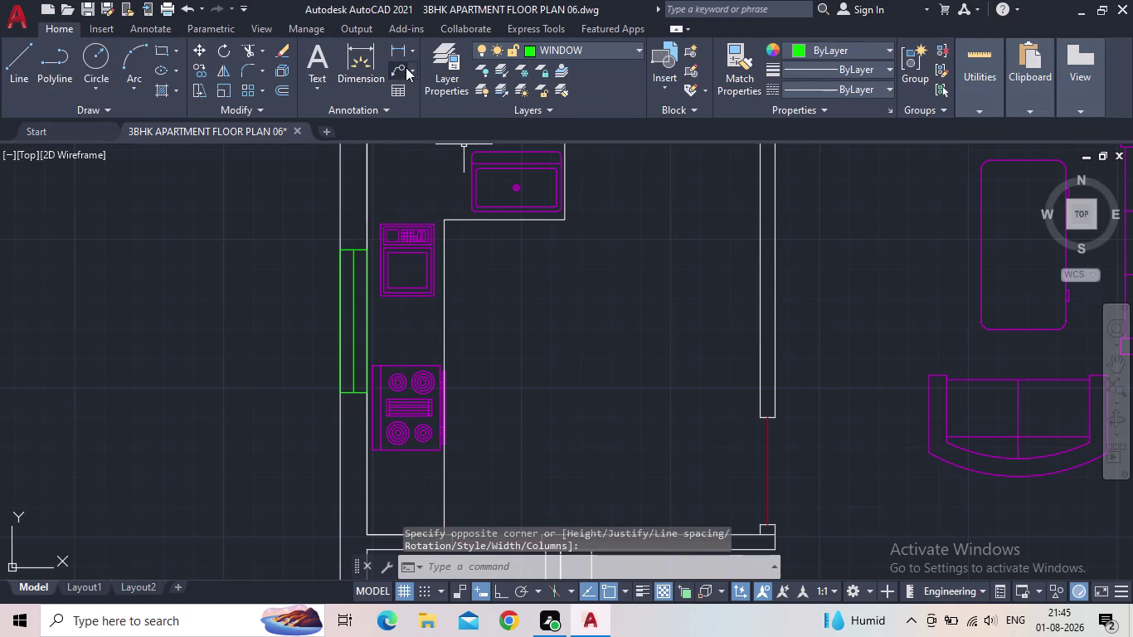
click(428, 70)
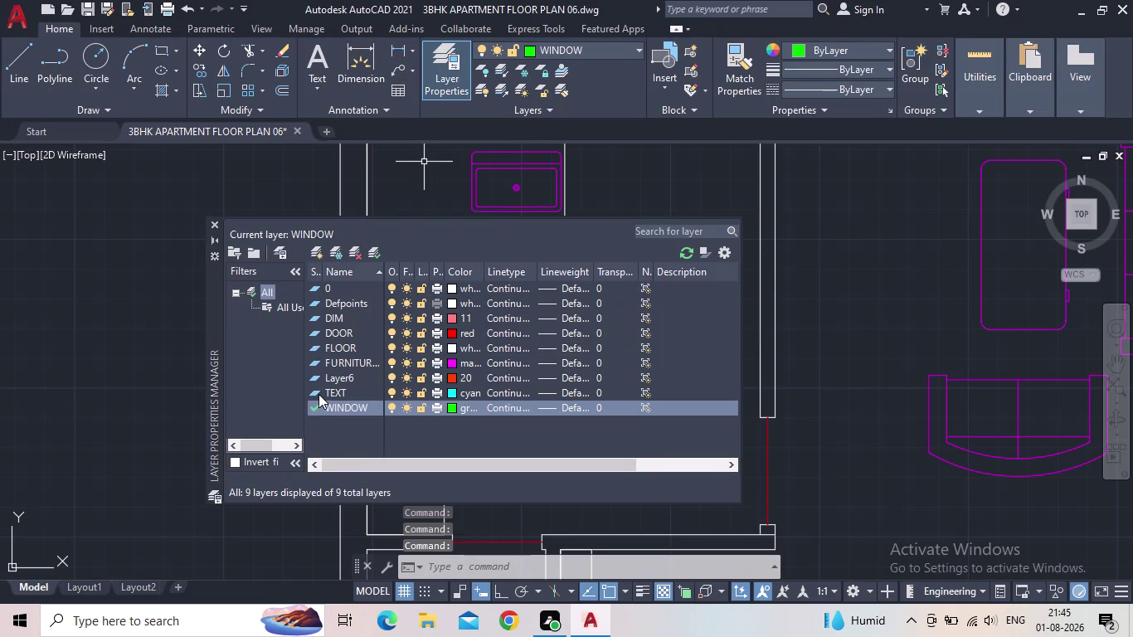
Make TEXT the current layer and draw a multiline text box in the kitchen.
double_click(318, 393)
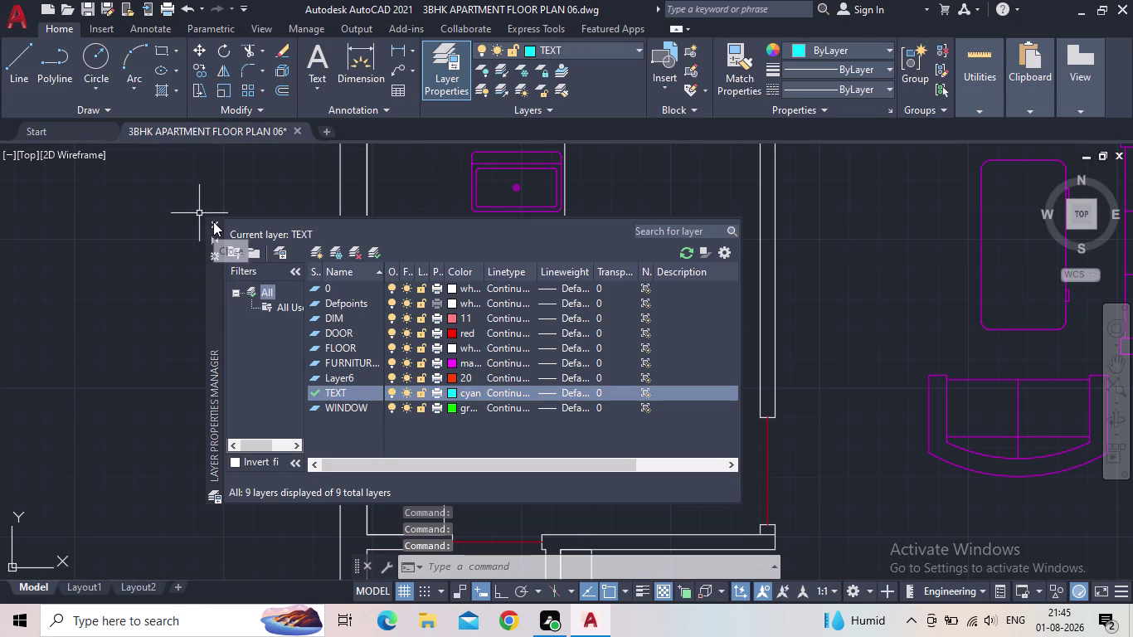
click(213, 221)
key(t)
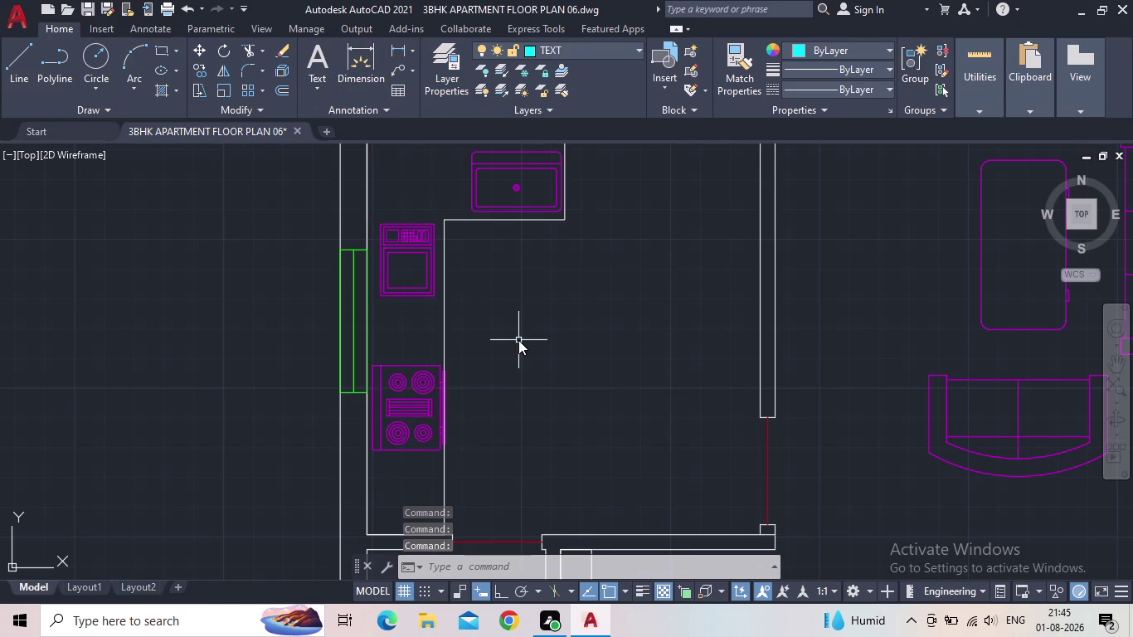
key(BackSpace)
text(M)
text(TEXT)
key(Return)
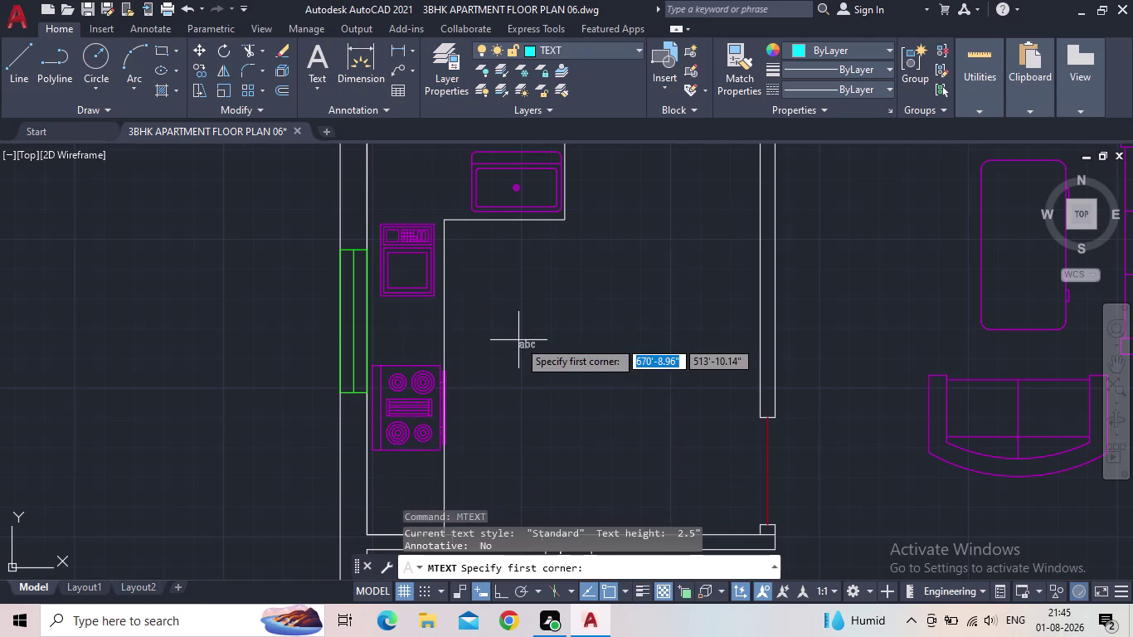
click(529, 317)
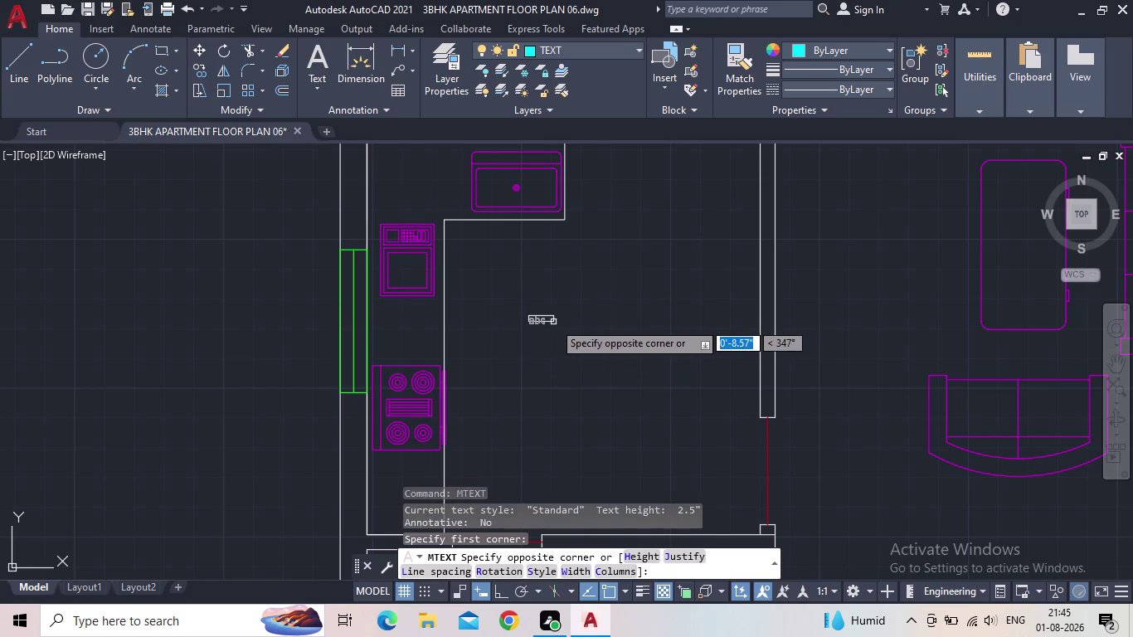
click(714, 414)
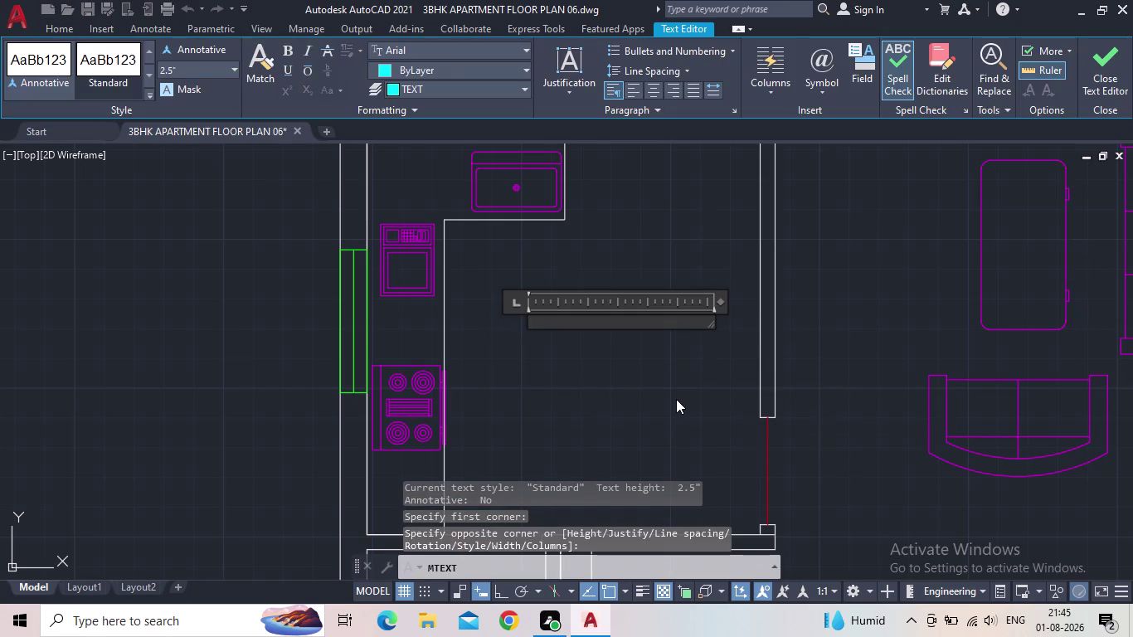
Type the two-line label KITCHEN / 11'0"X11'3".
text(KIT)
text(CHE)
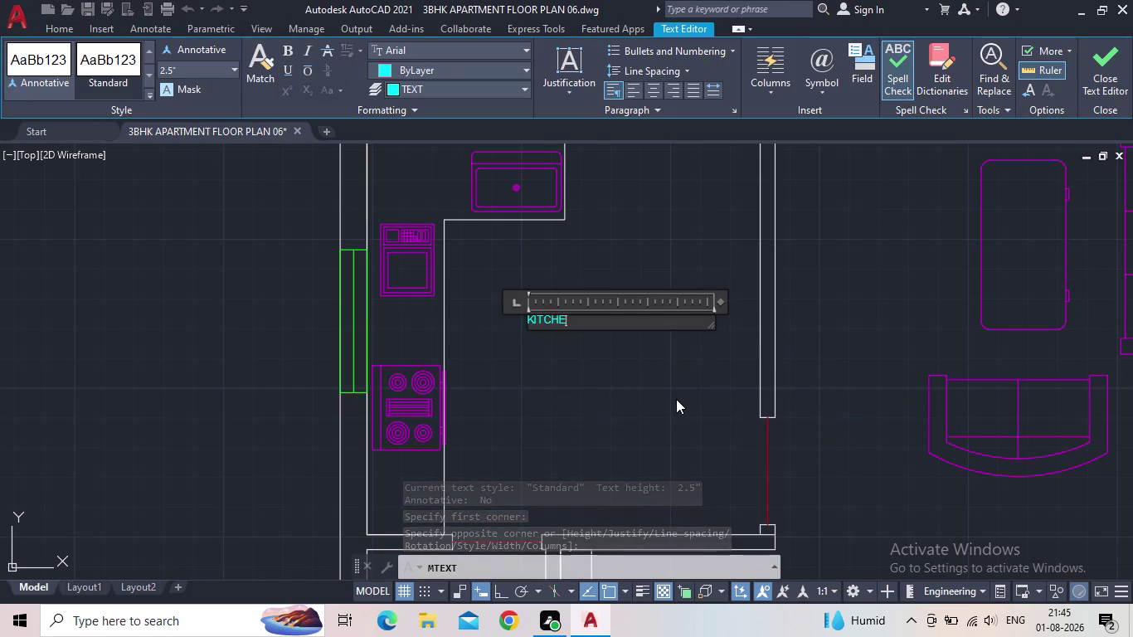
text(N)
key(Return)
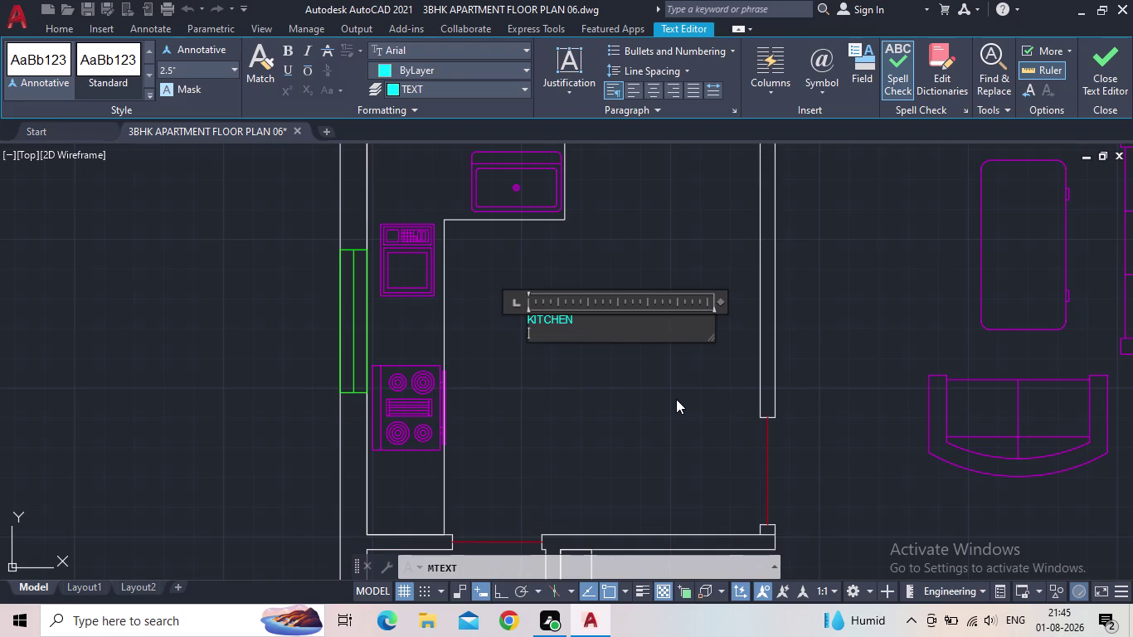
text(11'0")
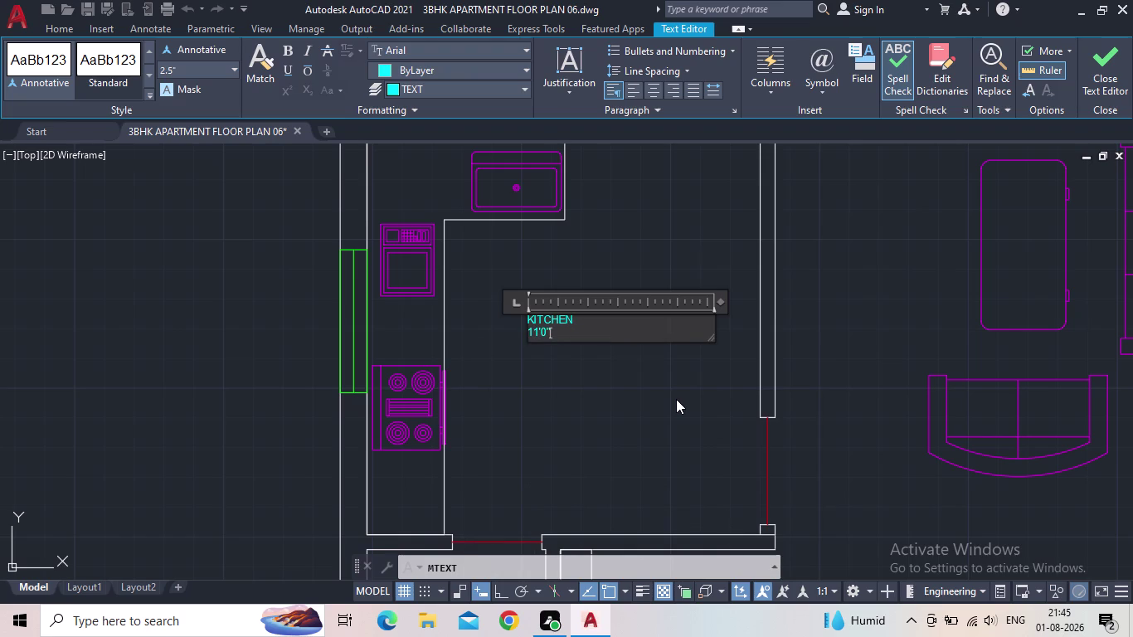
key(x)
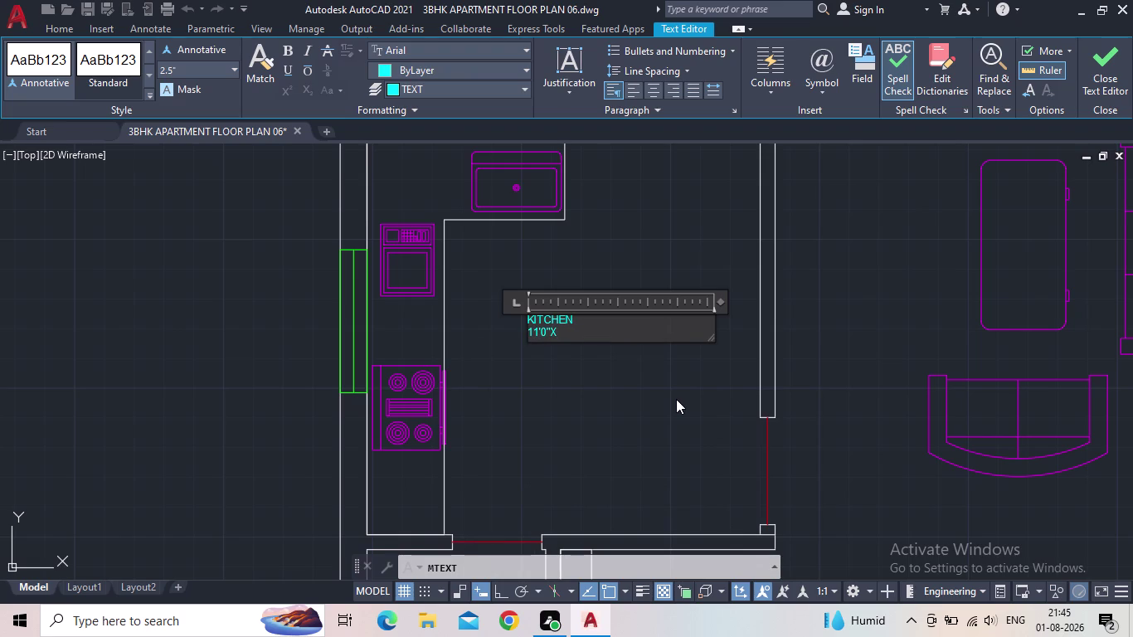
text(11)
key(apostrophe)
text(3")
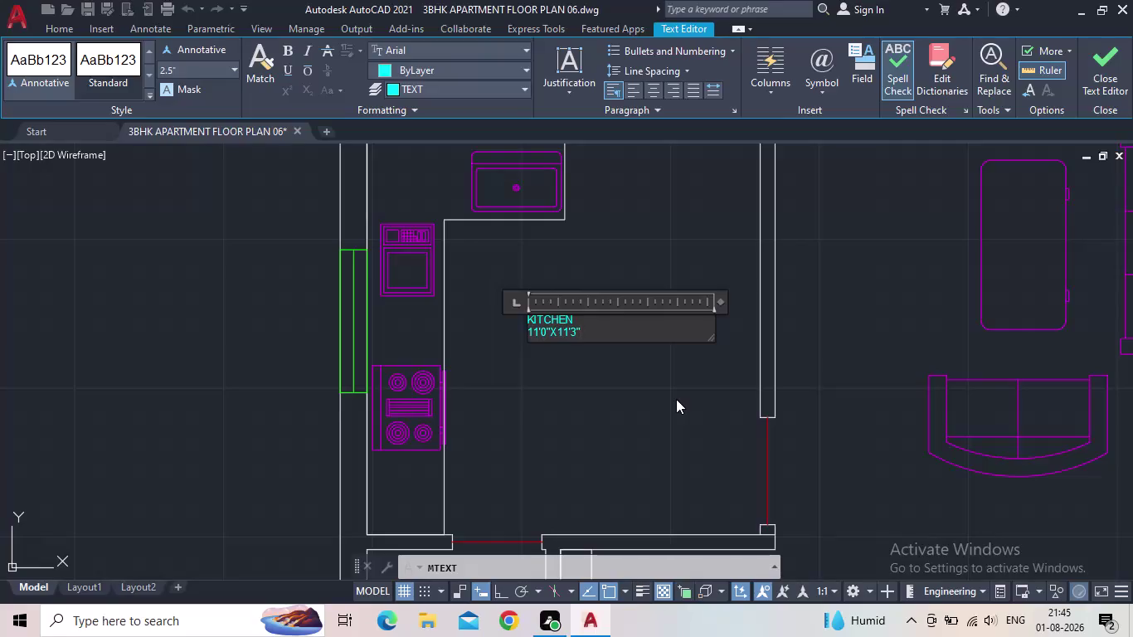
Resize the label's text area and select all of its text.
scroll(up, 3)
drag(581, 343, 545, 330)
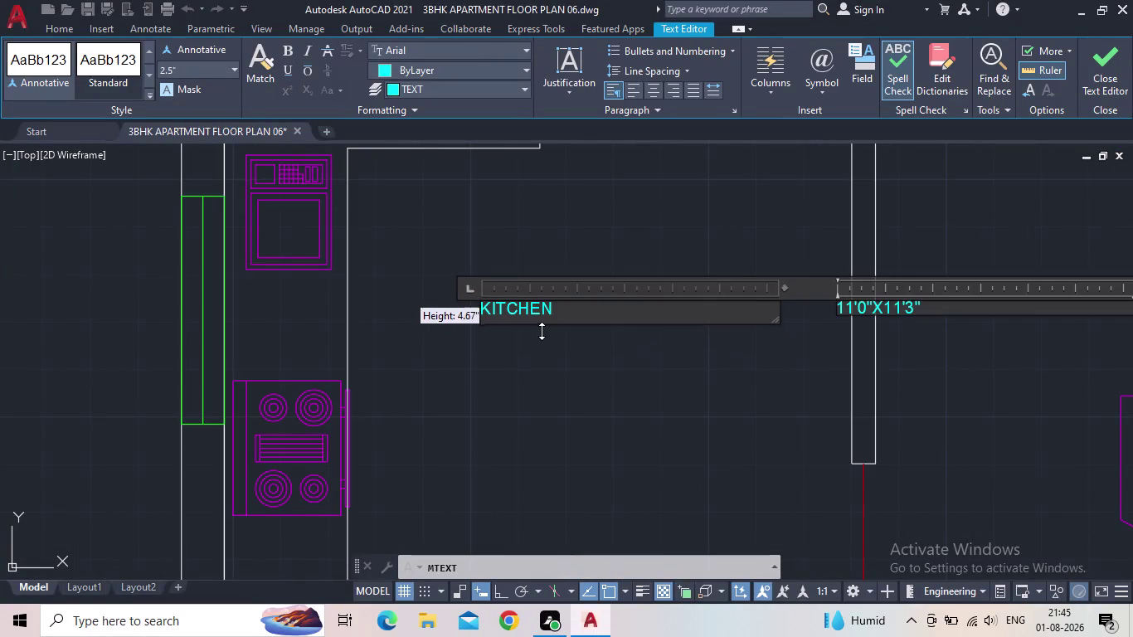
drag(545, 331, 543, 366)
drag(577, 330, 474, 297)
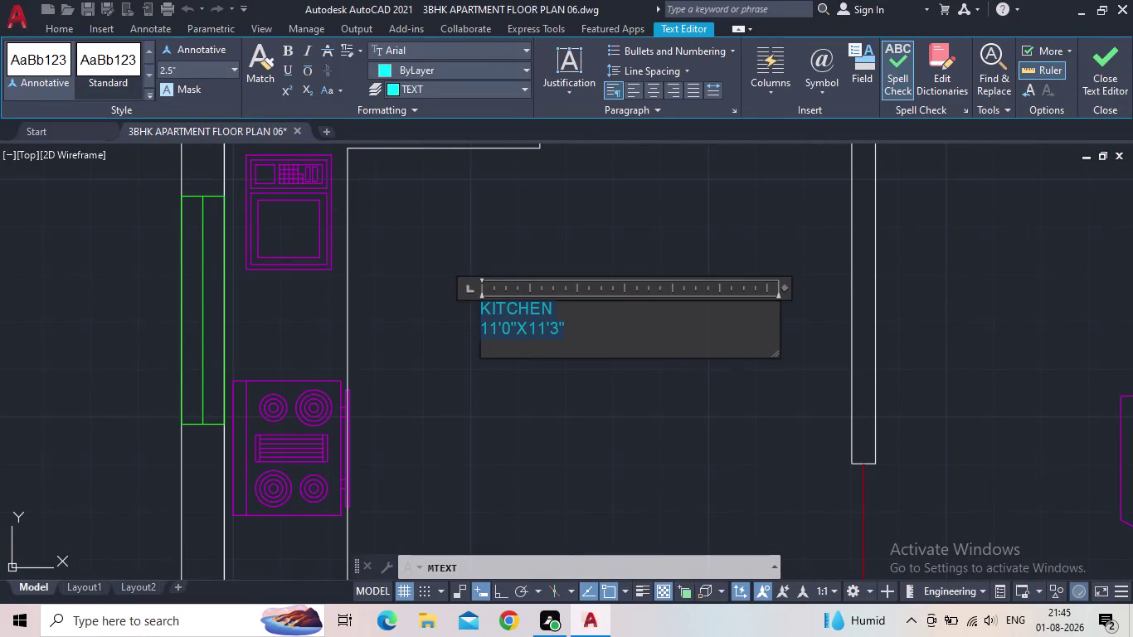
drag(474, 297, 473, 297)
Set the label text height to 4" and finish the kitchen label.
click(203, 69)
text(5")
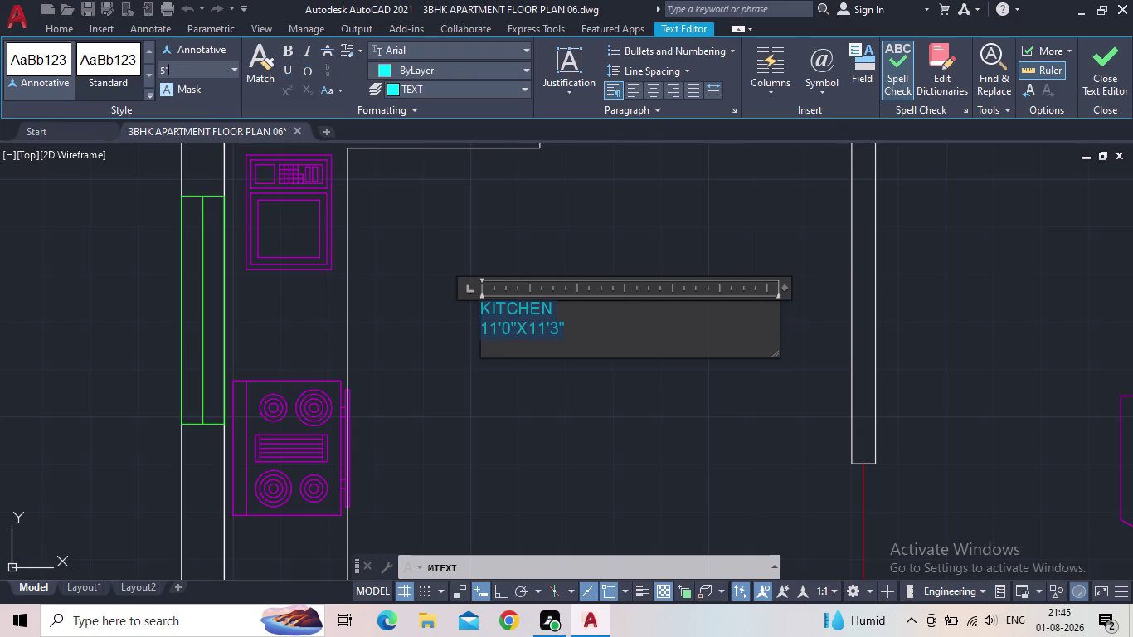
key(Return)
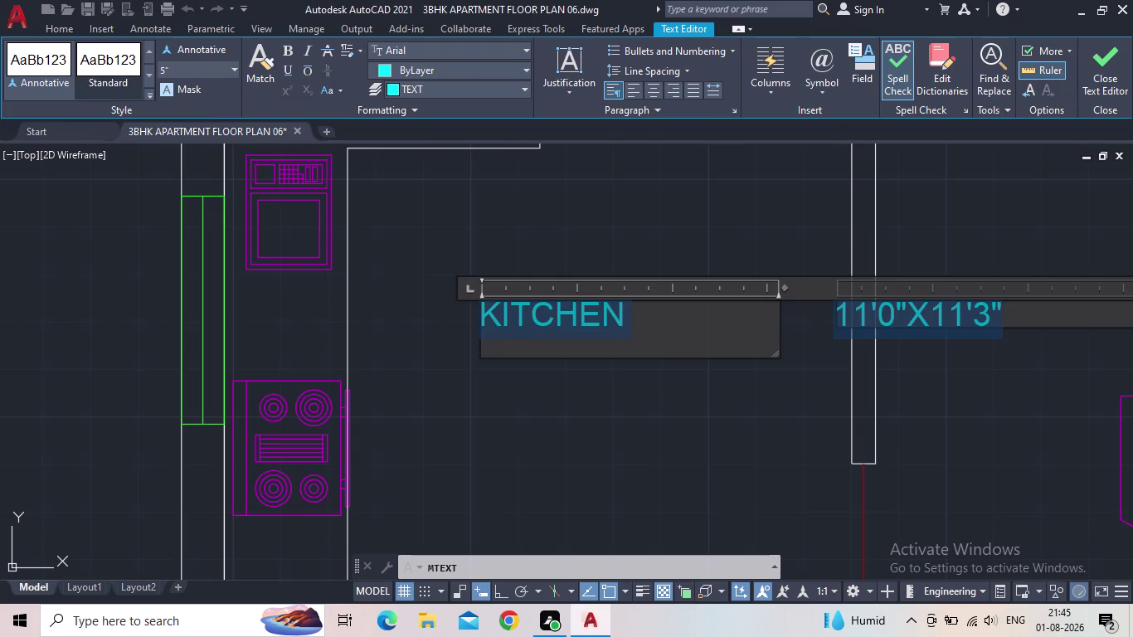
click(203, 70)
text(4")
key(Return)
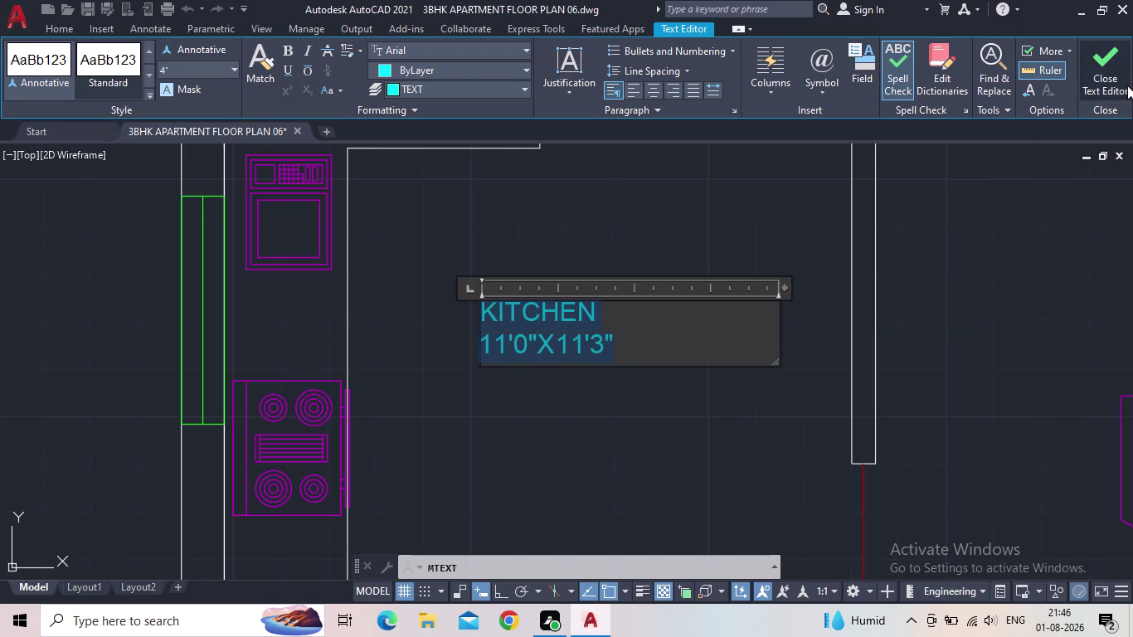
click(1109, 88)
scroll(down, 3)
scroll(down, 3)
middle_drag(623, 254, 611, 219)
Enlarge the cyan KITCHEN 11'0"X11'3" label with the SCALE command.
scroll(down, 3)
scroll(up, 3)
key(s)
text(C)
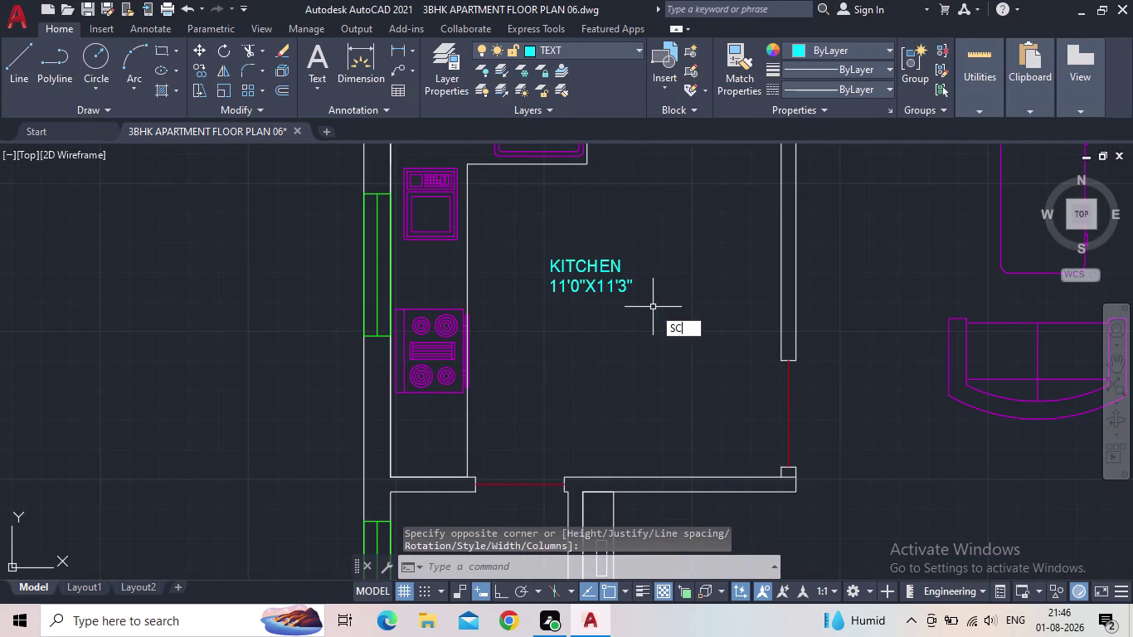
key(space)
click(626, 309)
click(577, 258)
key(space)
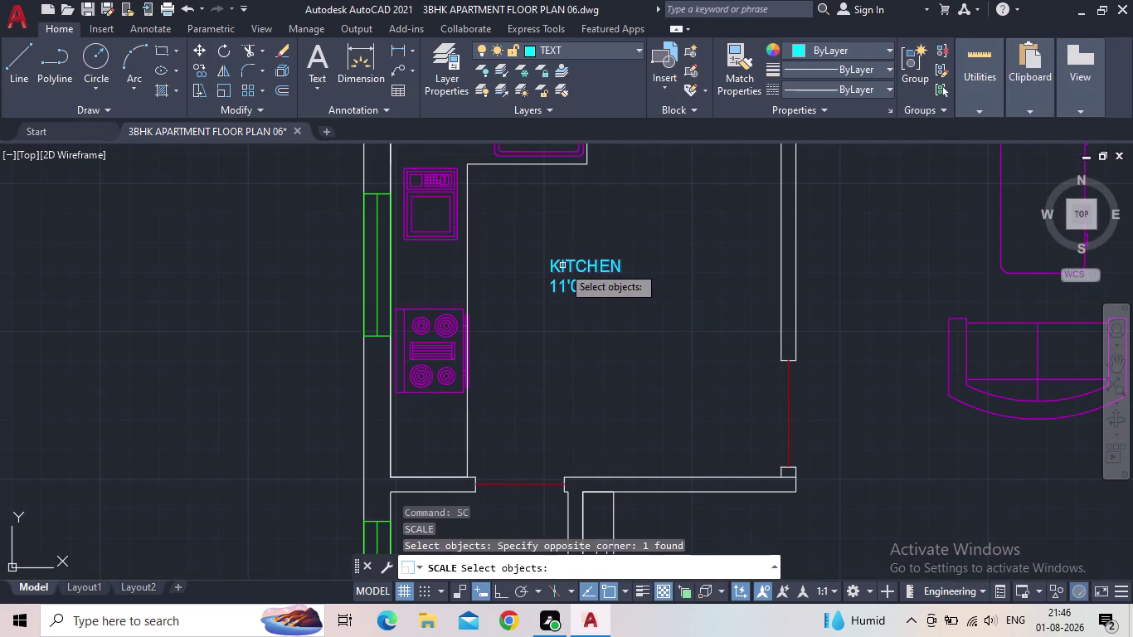
click(552, 293)
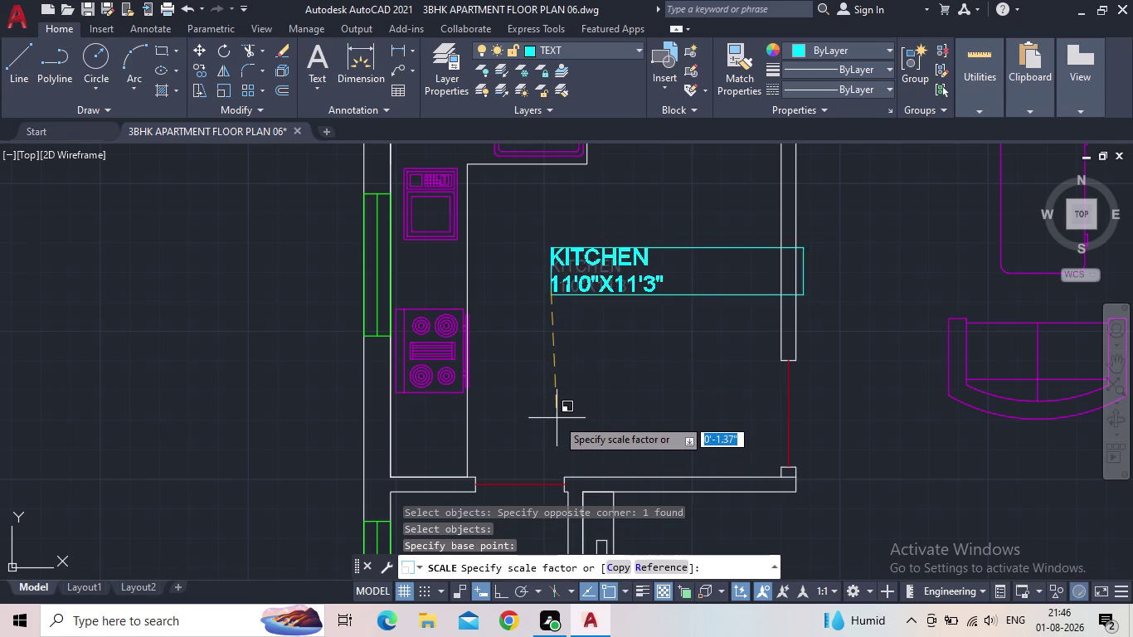
click(557, 418)
Copy the enlarged kitchen label into the room above the kitchen.
middle_drag(577, 286, 560, 291)
scroll(down, 3)
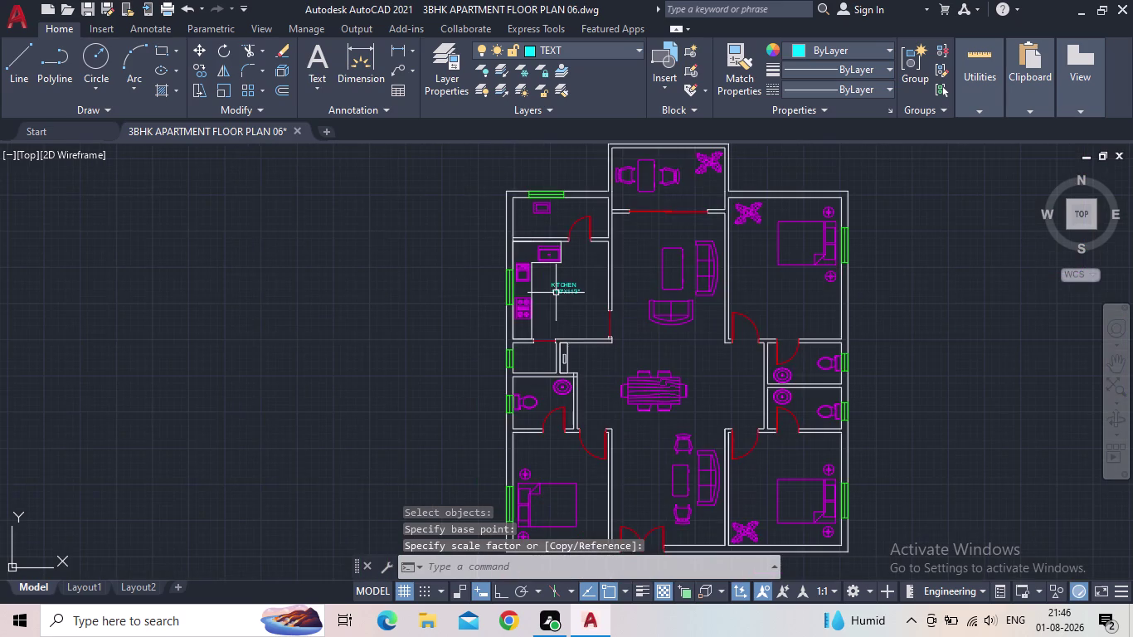
scroll(up, 3)
key(c)
key(o)
key(Return)
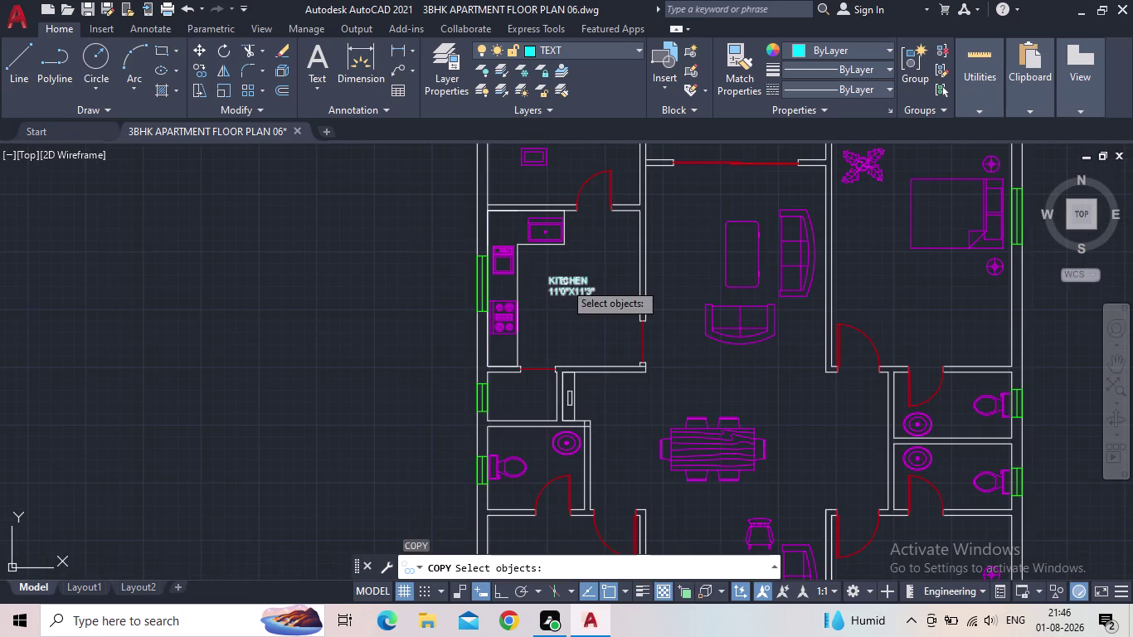
click(564, 282)
key(space)
drag(546, 302, 546, 294)
click(551, 294)
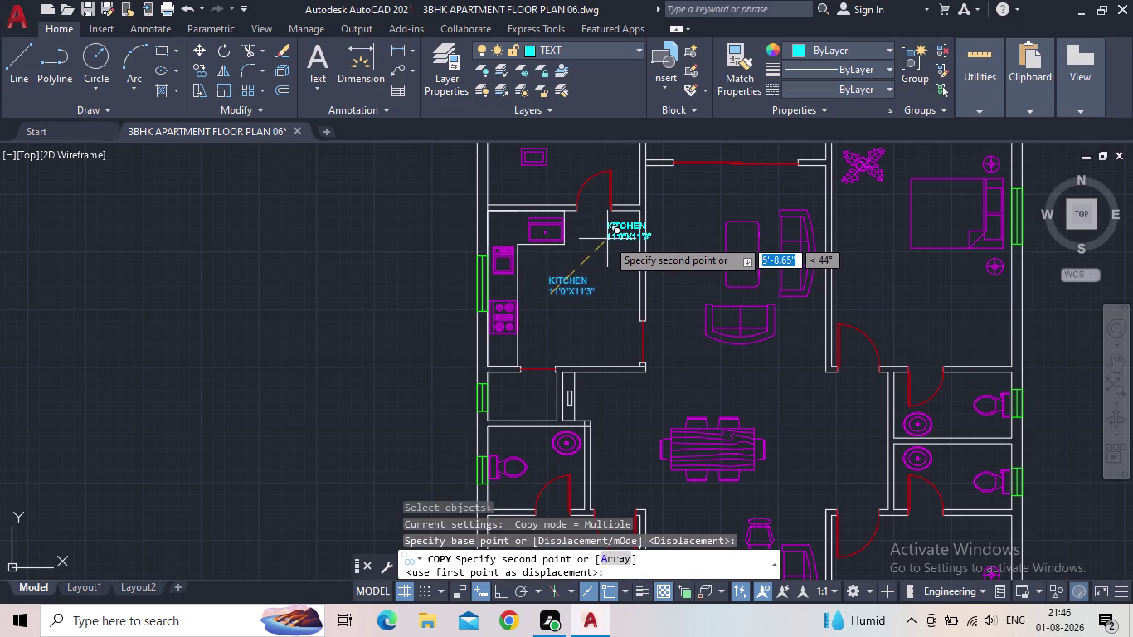
scroll(down, 3)
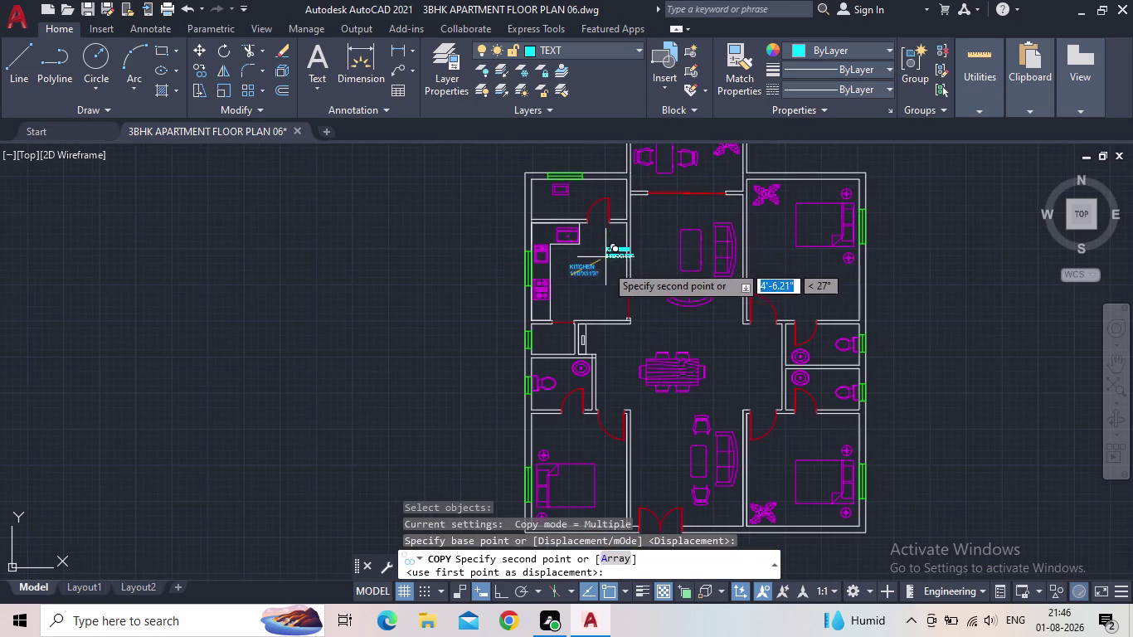
middle_drag(590, 275, 557, 275)
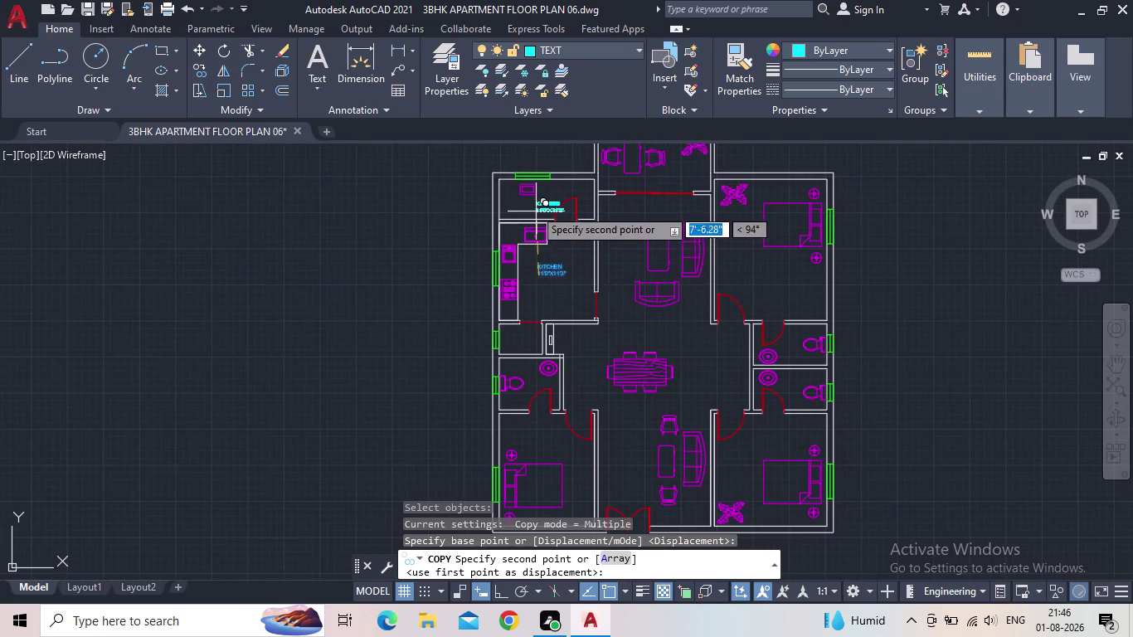
scroll(up, 3)
scroll(up, 3)
click(498, 220)
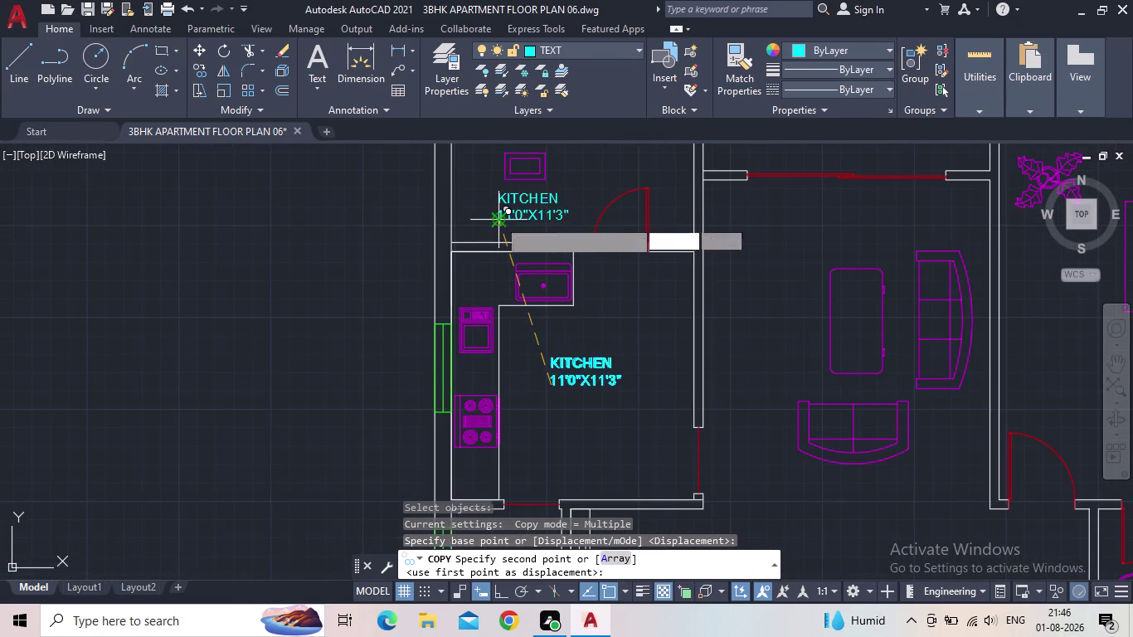
Place label copies in the small room below the kitchen, the neighbouring room and the bathroom.
middle_drag(627, 280, 612, 236)
scroll(down, 3)
scroll(up, 3)
scroll(up, 3)
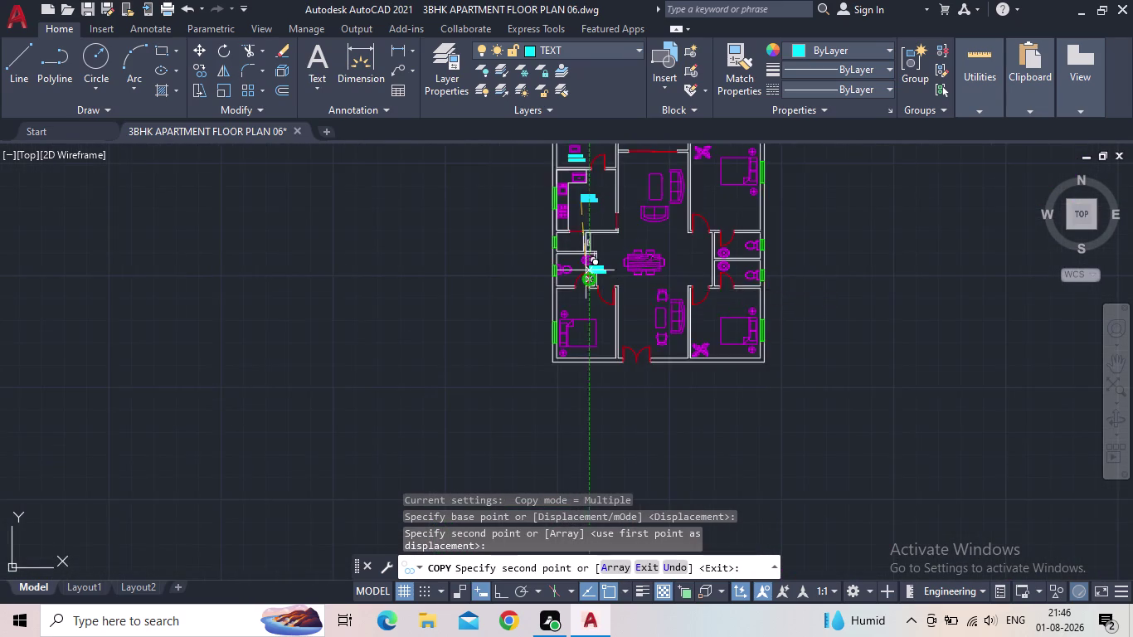
scroll(up, 3)
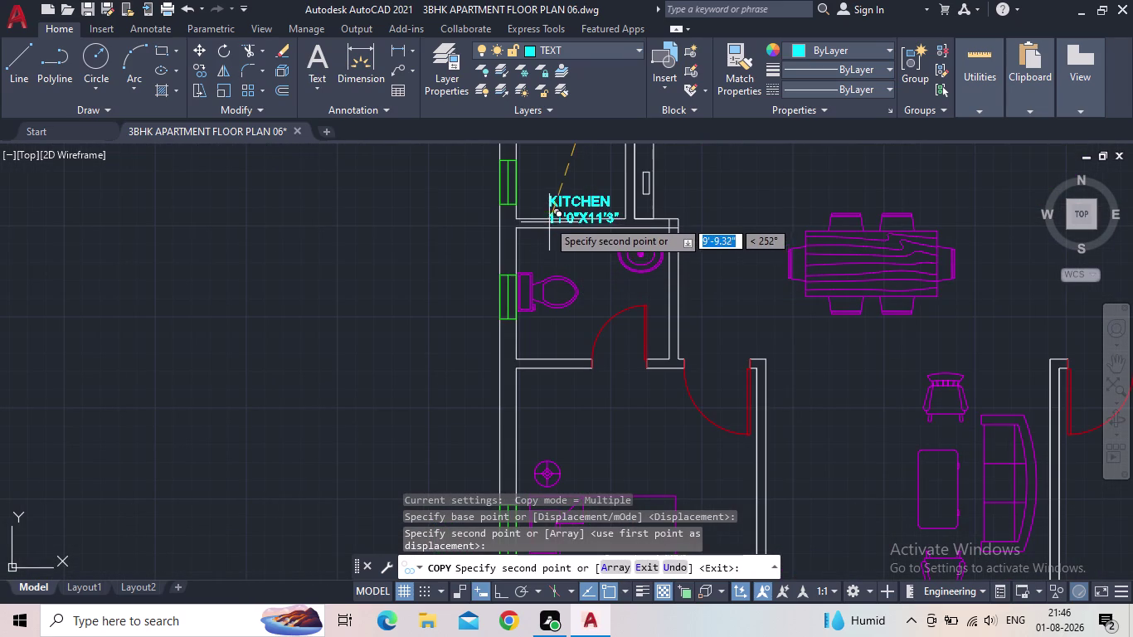
middle_drag(546, 202, 537, 279)
click(534, 264)
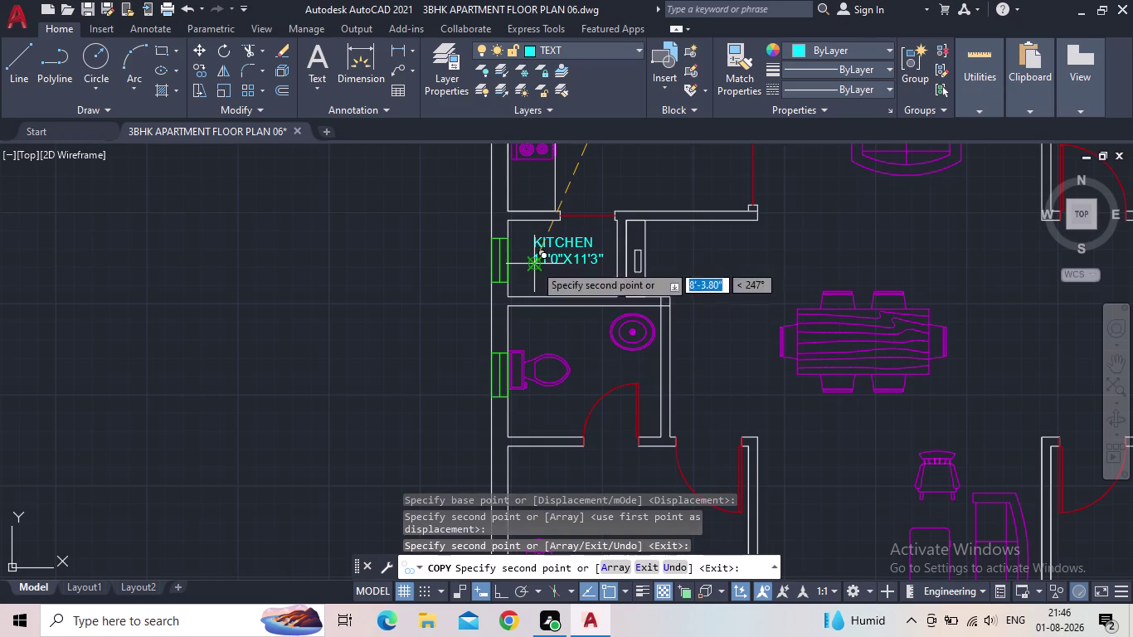
scroll(up, 3)
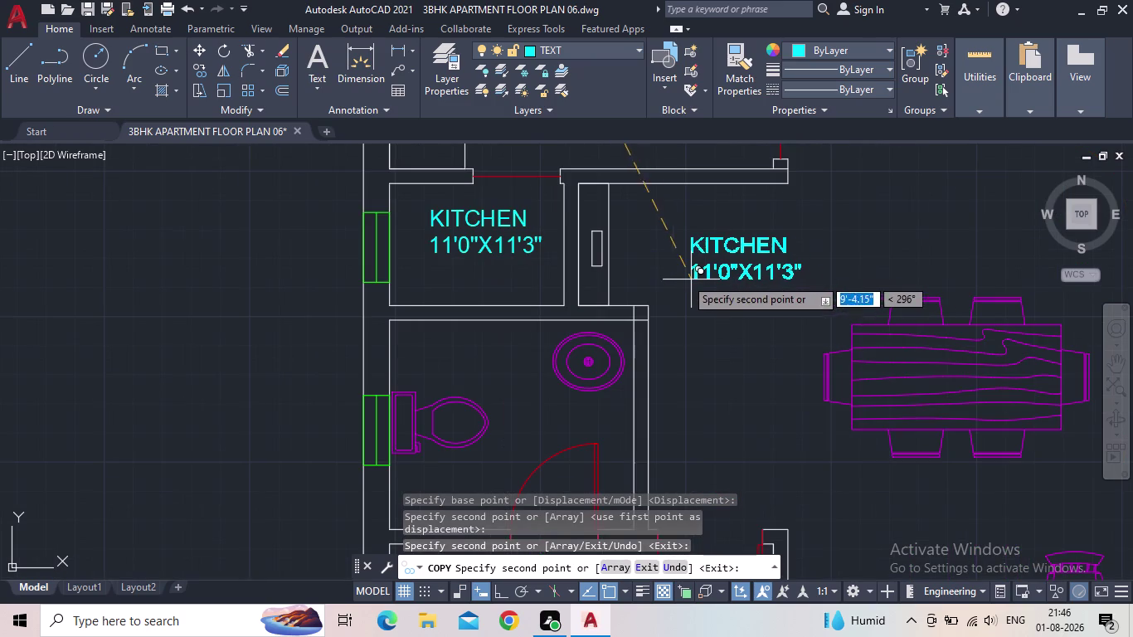
click(641, 256)
middle_drag(708, 314, 708, 314)
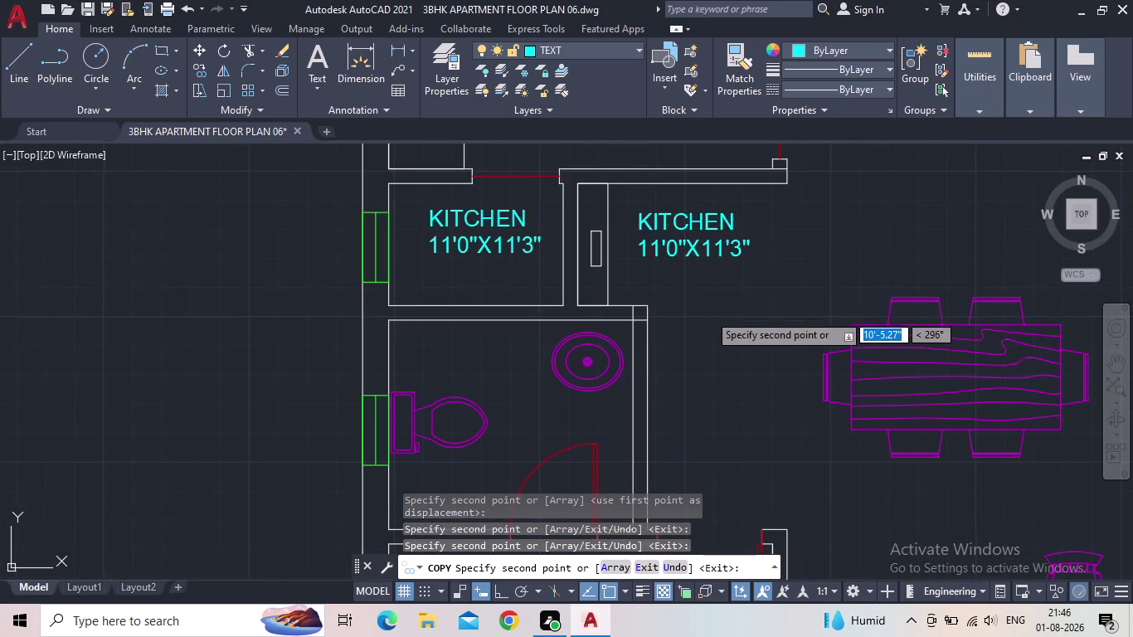
middle_drag(708, 313, 702, 254)
scroll(down, 3)
middle_drag(692, 300, 713, 244)
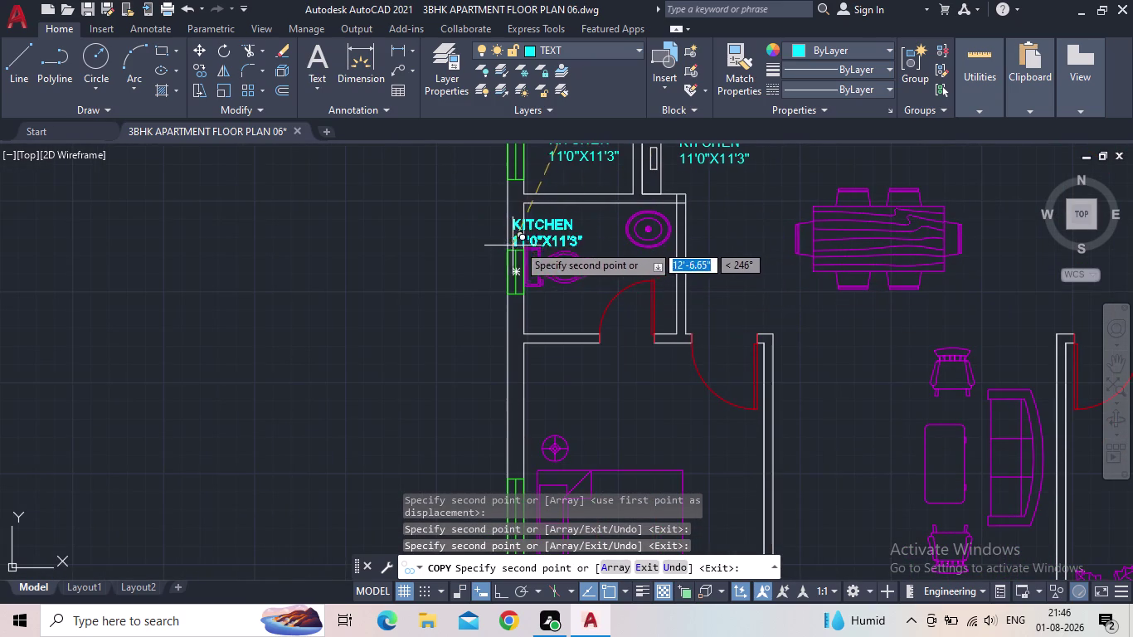
scroll(up, 3)
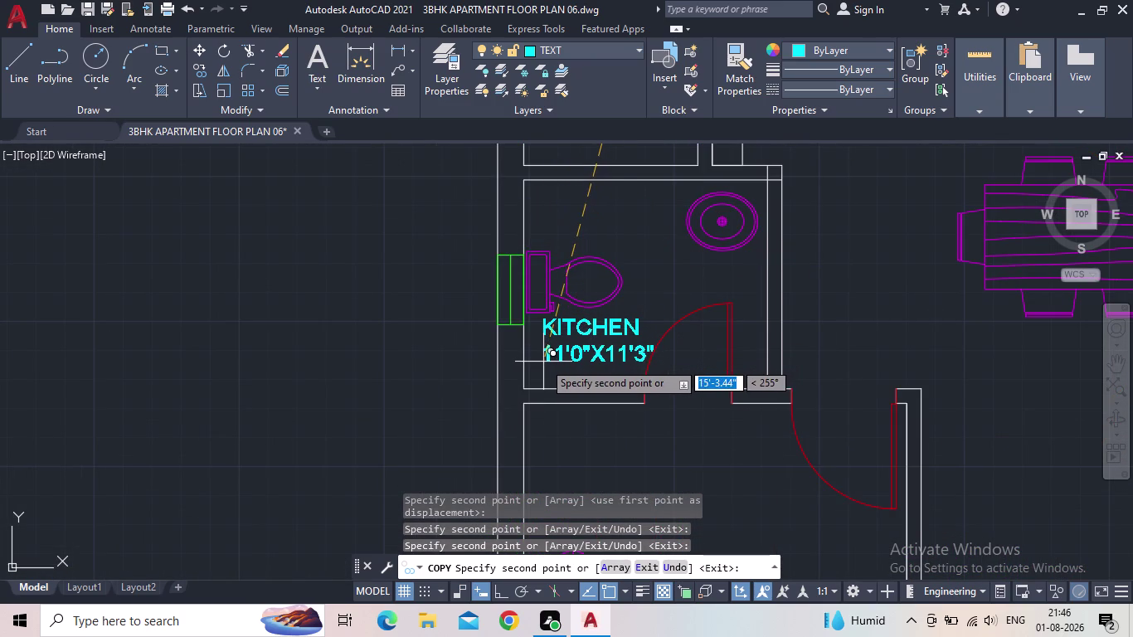
click(538, 365)
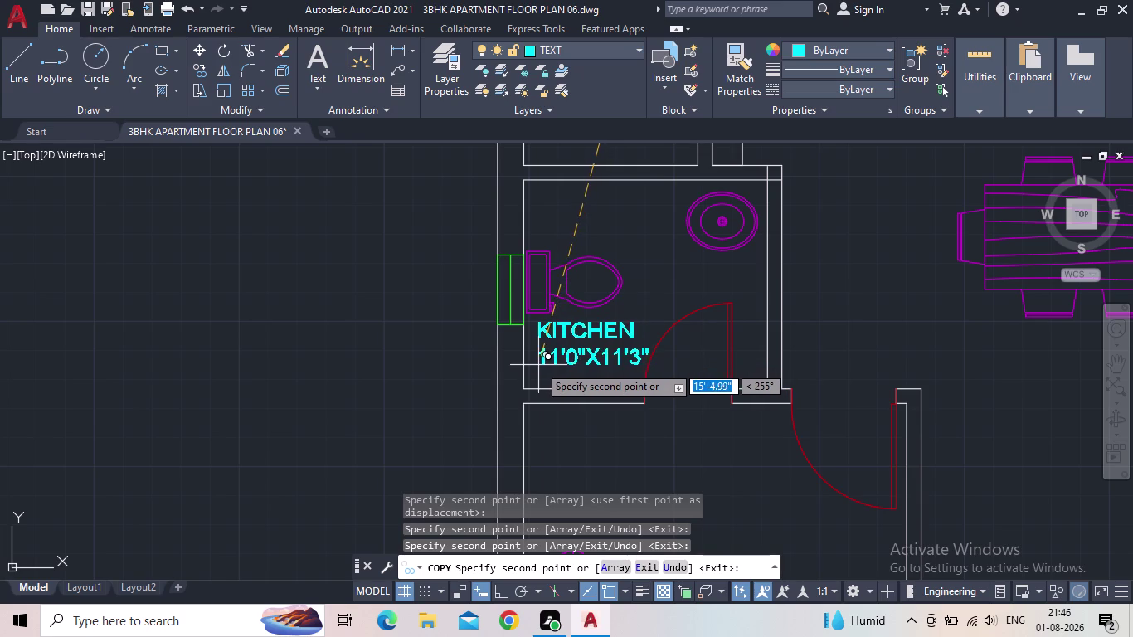
Place label copies in the left bedroom, living area, dining area and right bedroom.
middle_drag(754, 340, 712, 306)
scroll(down, 3)
middle_drag(736, 352, 679, 234)
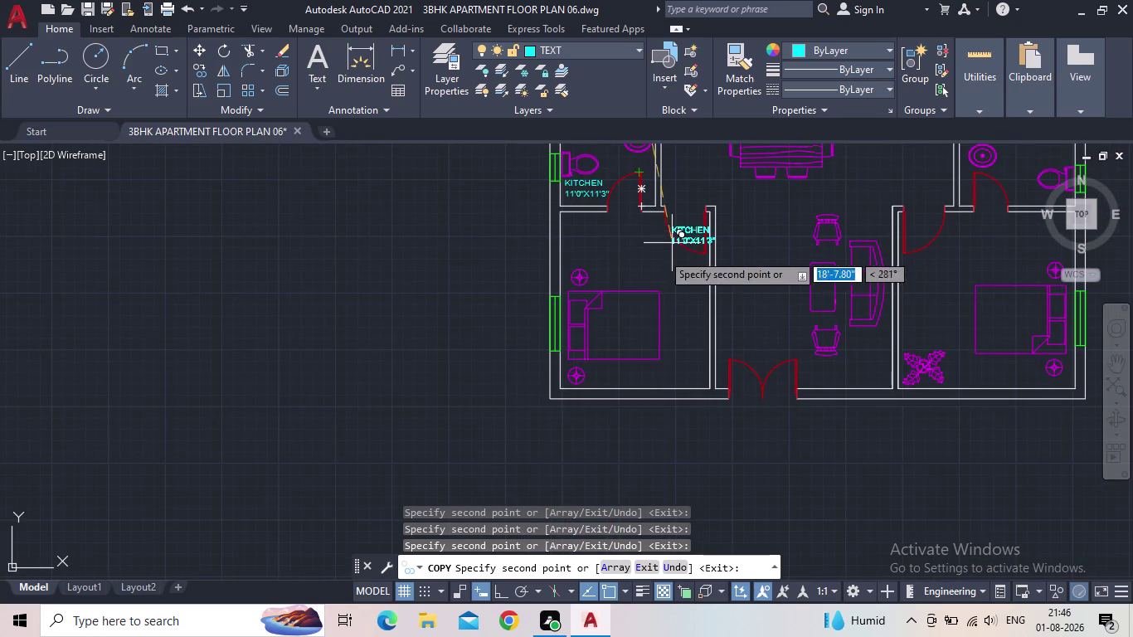
scroll(up, 3)
click(603, 267)
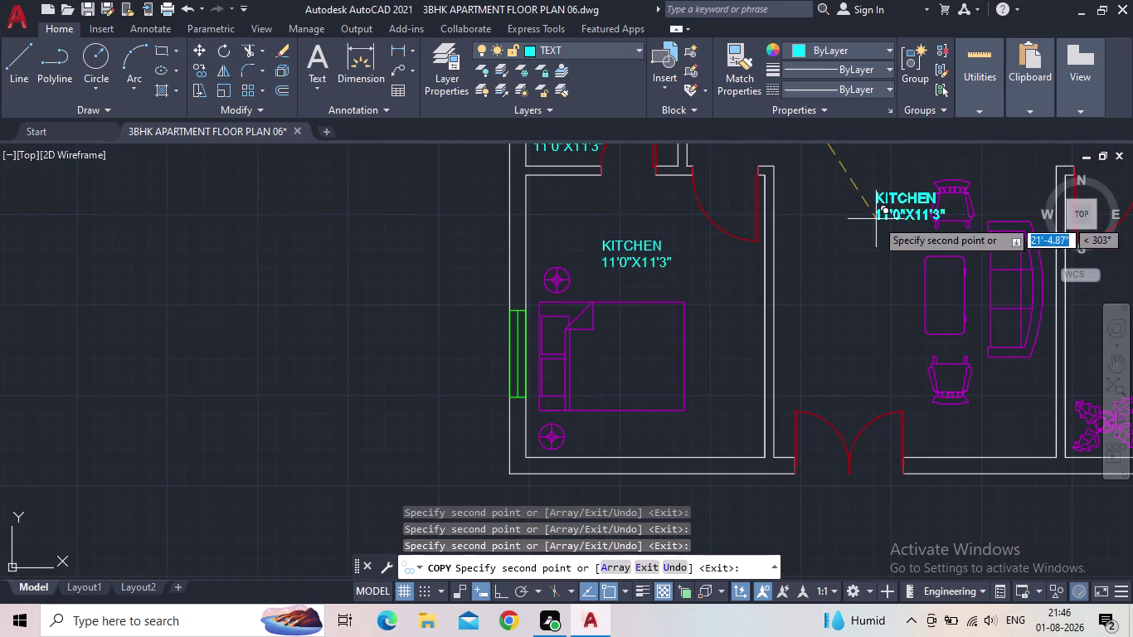
middle_drag(832, 244, 711, 294)
scroll(down, 3)
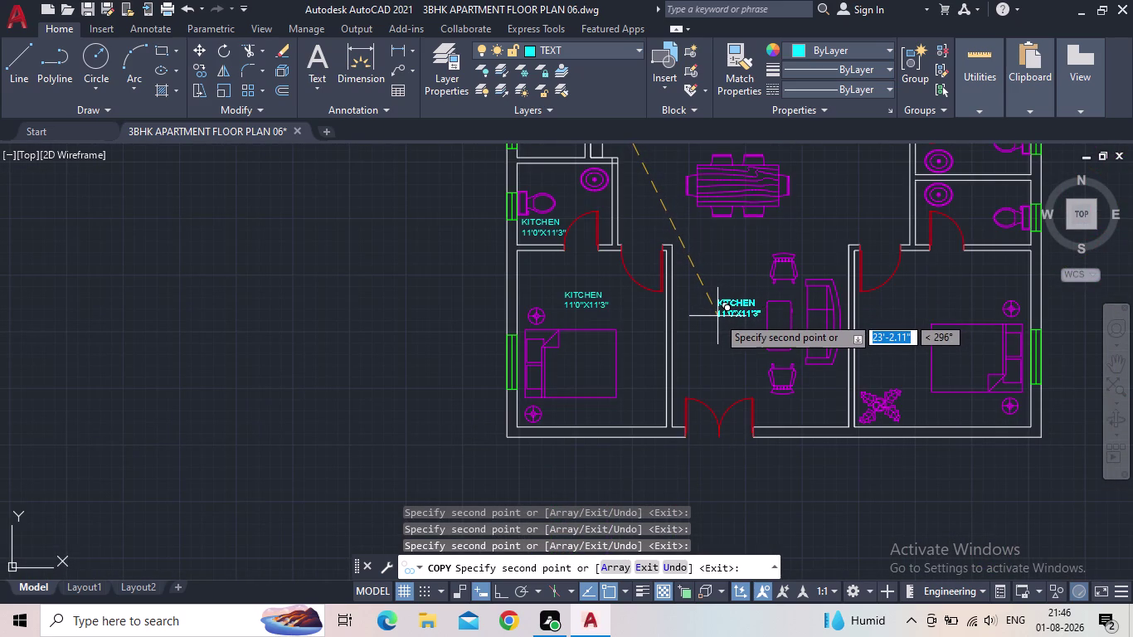
click(696, 326)
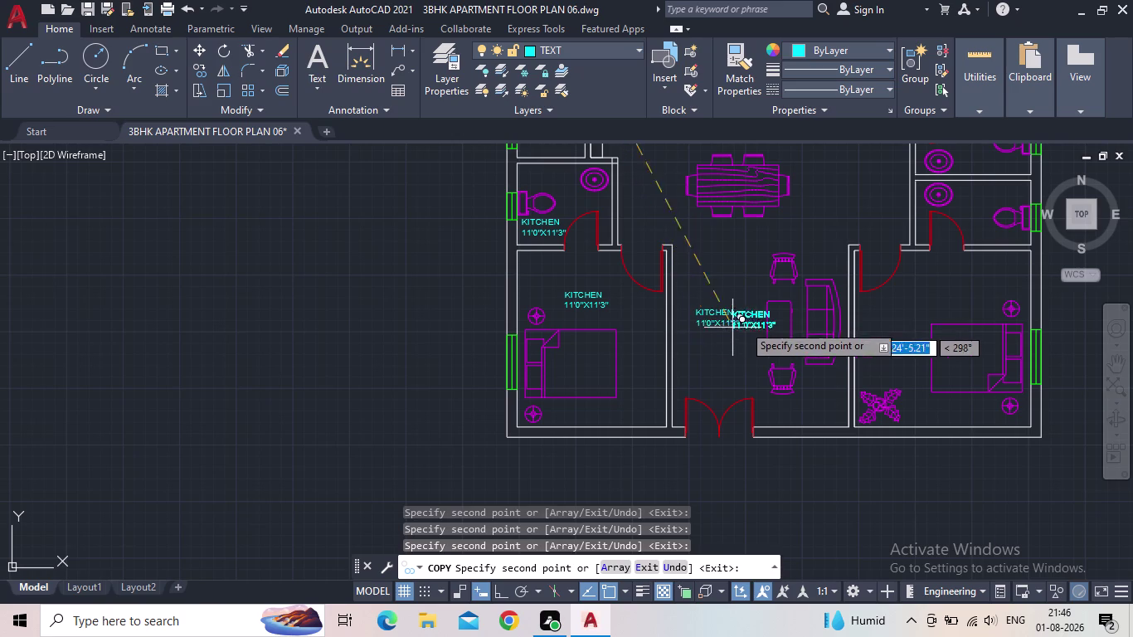
middle_drag(802, 241, 732, 277)
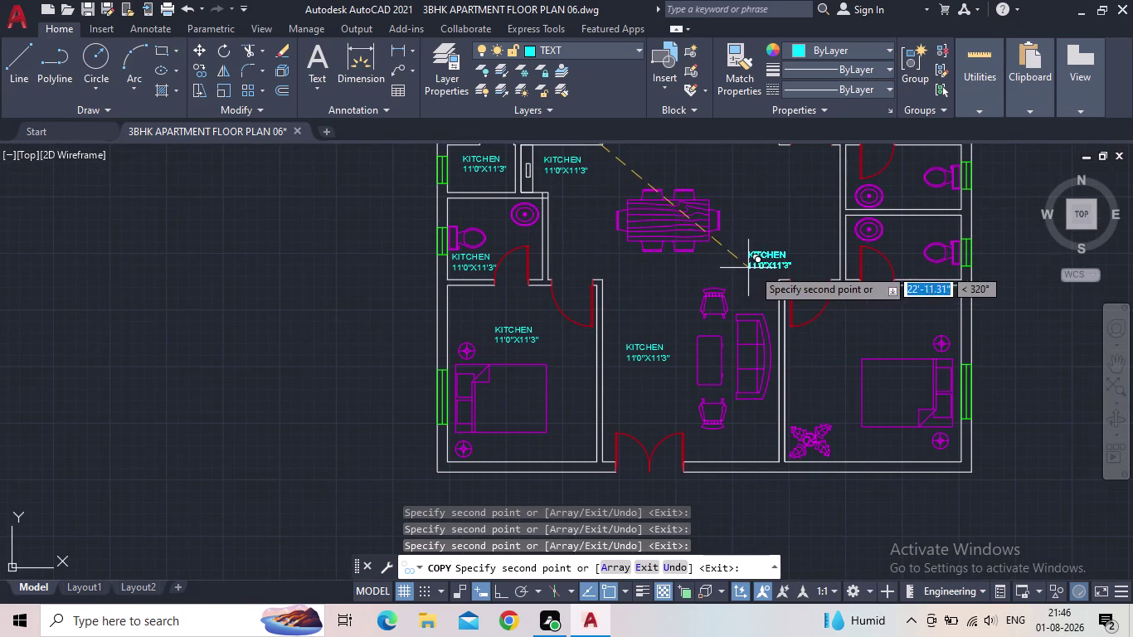
click(752, 219)
scroll(up, 3)
middle_drag(770, 268, 686, 239)
scroll(down, 3)
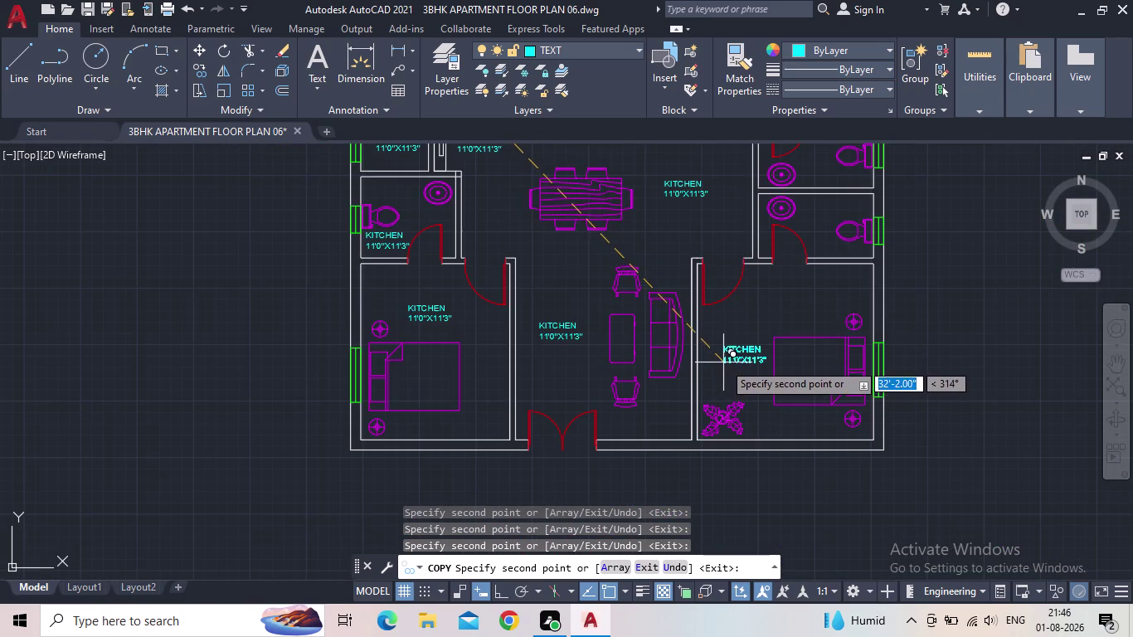
click(723, 363)
Place label copies in the two right-side bathrooms, then look for rooms still unlabelled.
middle_drag(776, 266, 726, 318)
scroll(up, 3)
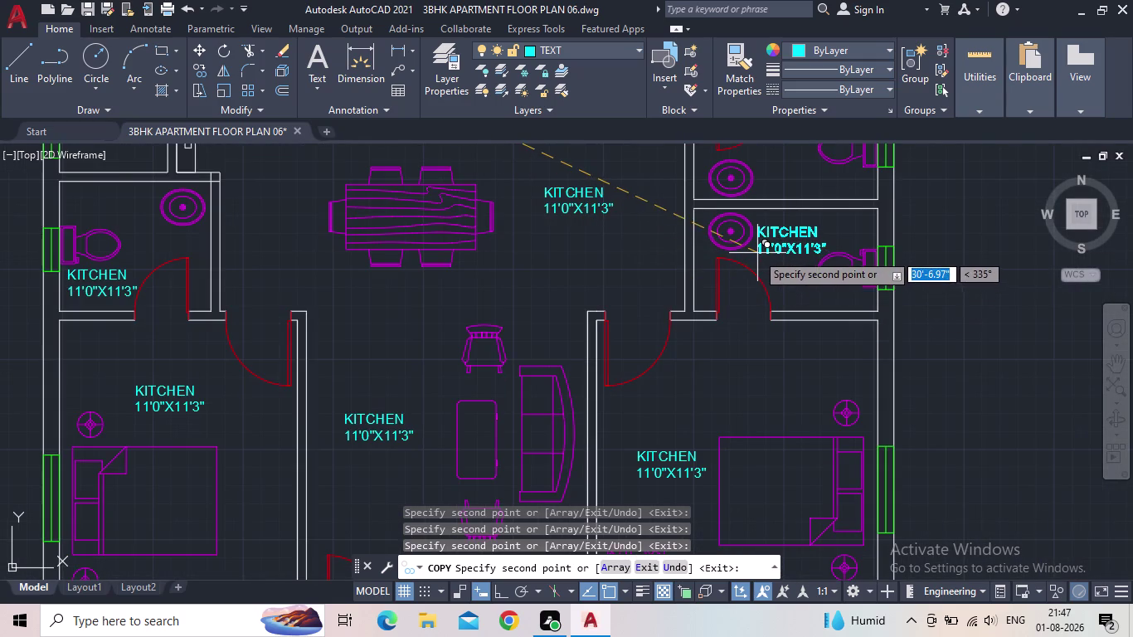
click(764, 253)
middle_drag(804, 237, 742, 316)
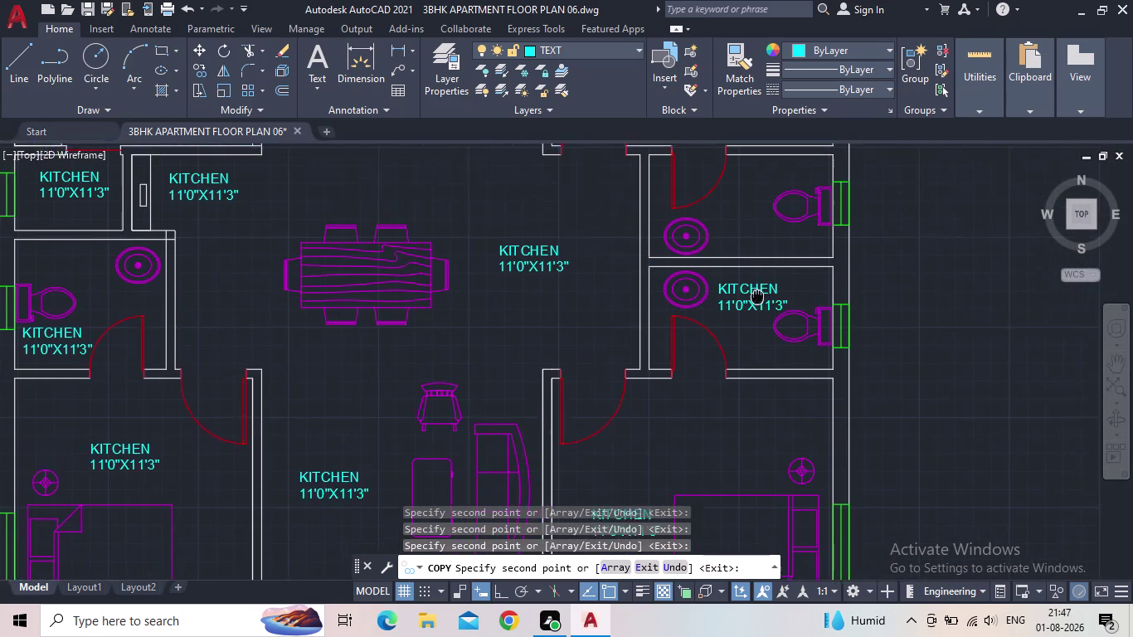
middle_drag(742, 316, 738, 319)
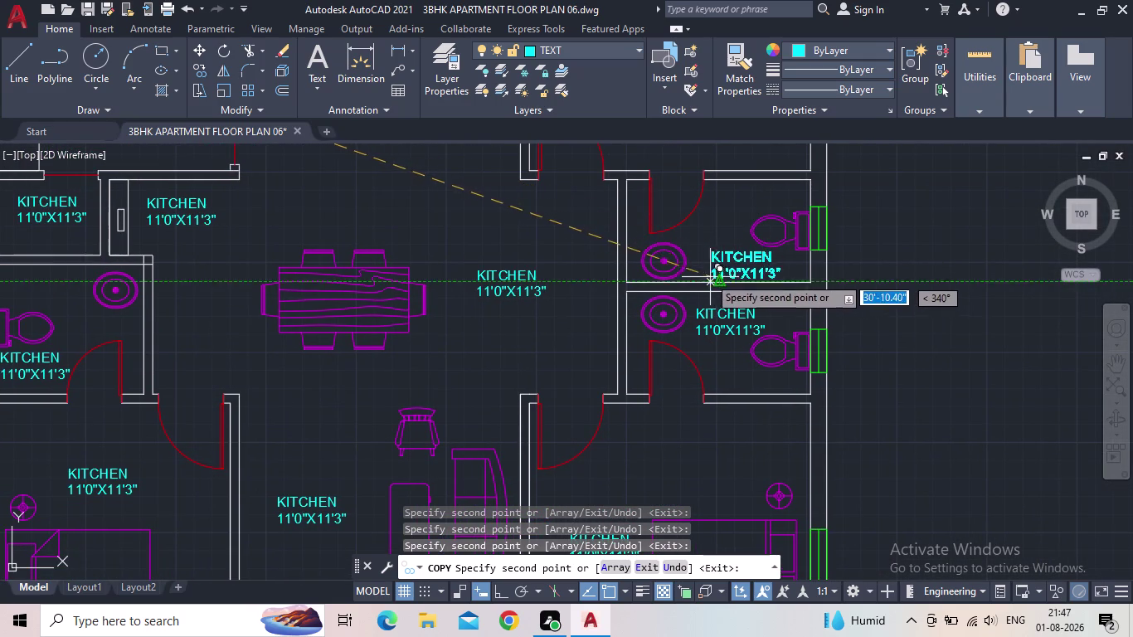
scroll(up, 3)
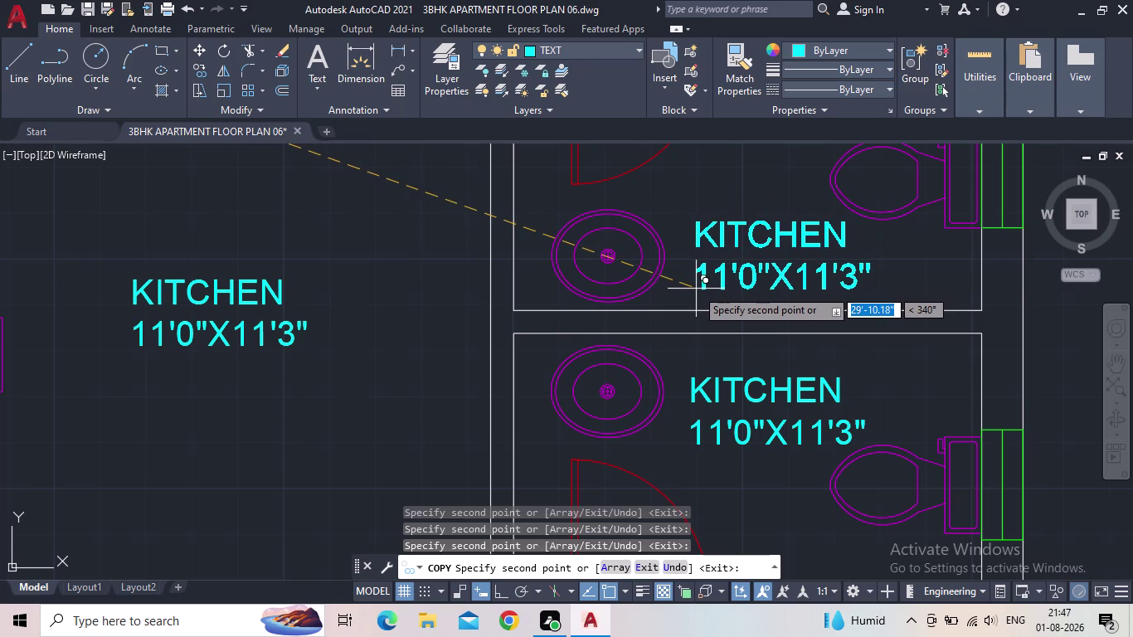
click(696, 289)
middle_drag(715, 242, 694, 321)
scroll(down, 3)
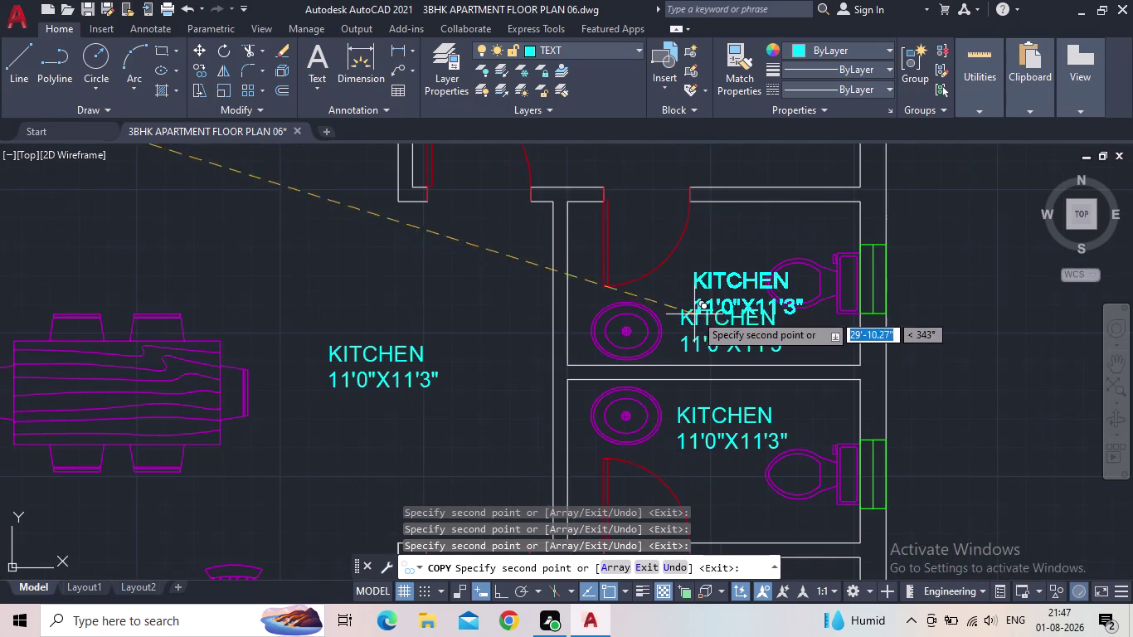
middle_drag(700, 290, 696, 358)
scroll(down, 3)
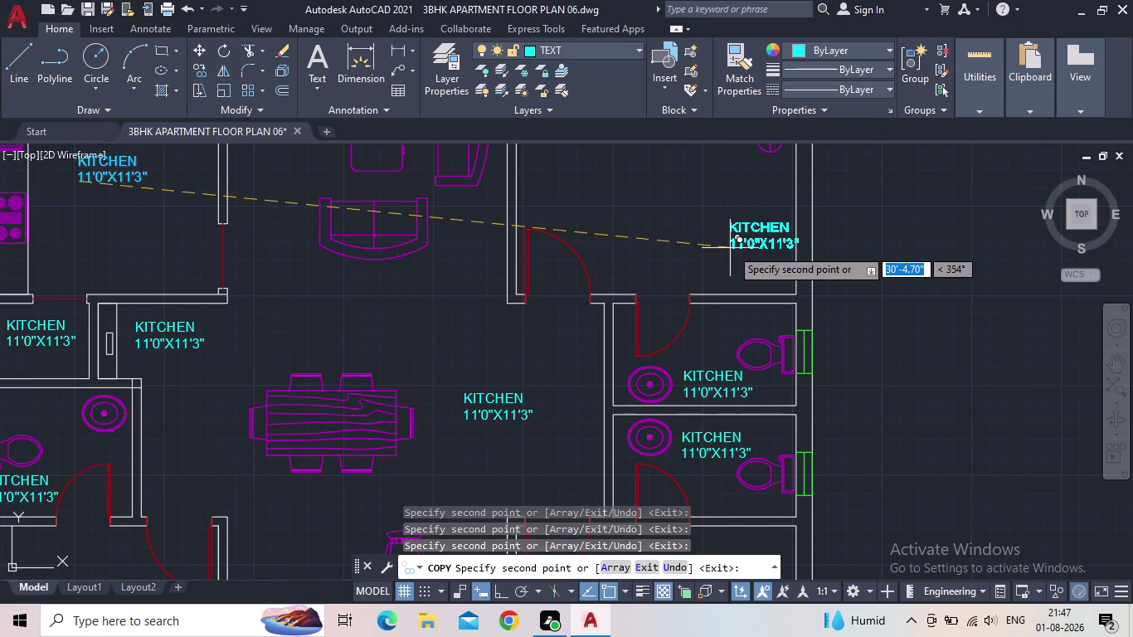
Place kitchen label copies in the top room and the upper right bedroom.
middle_drag(738, 257, 811, 258)
scroll(down, 3)
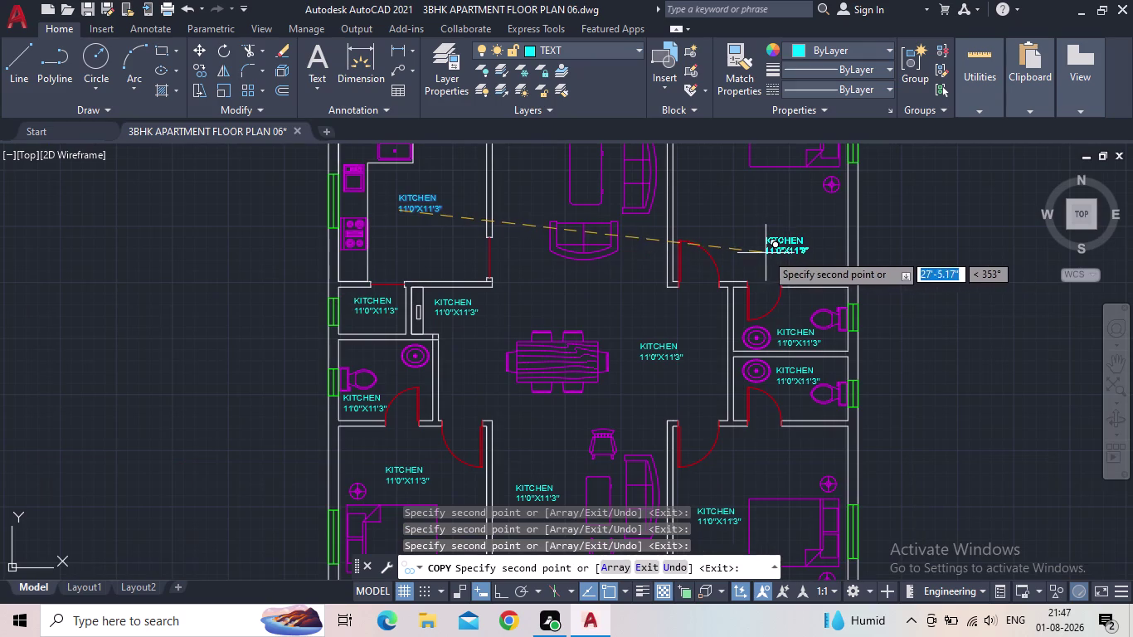
middle_drag(761, 253, 844, 419)
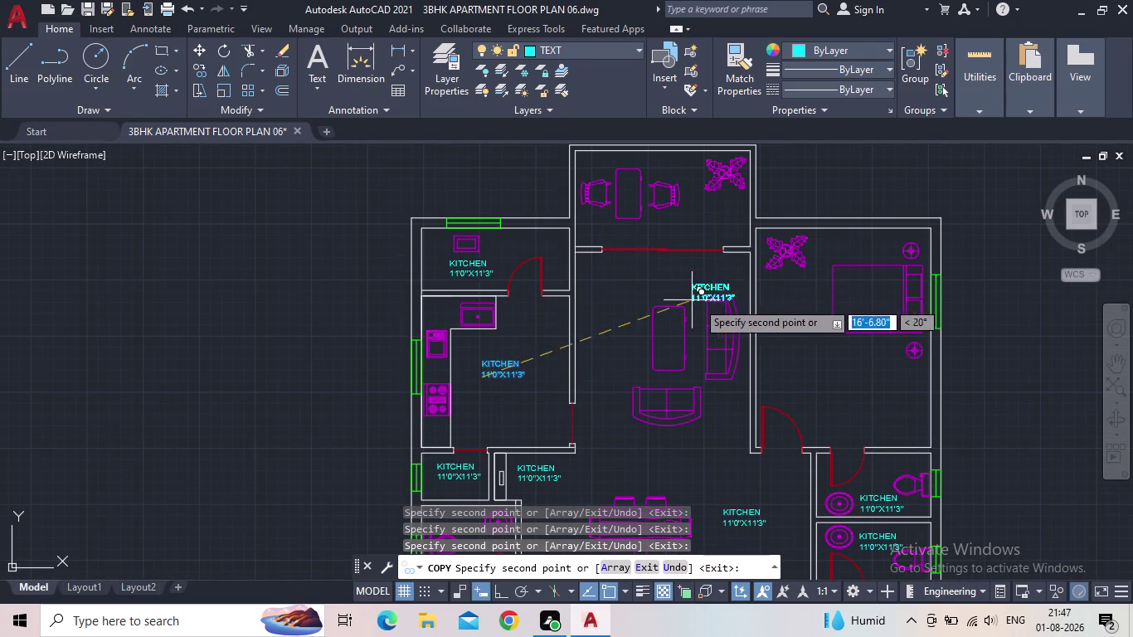
middle_drag(715, 289, 828, 219)
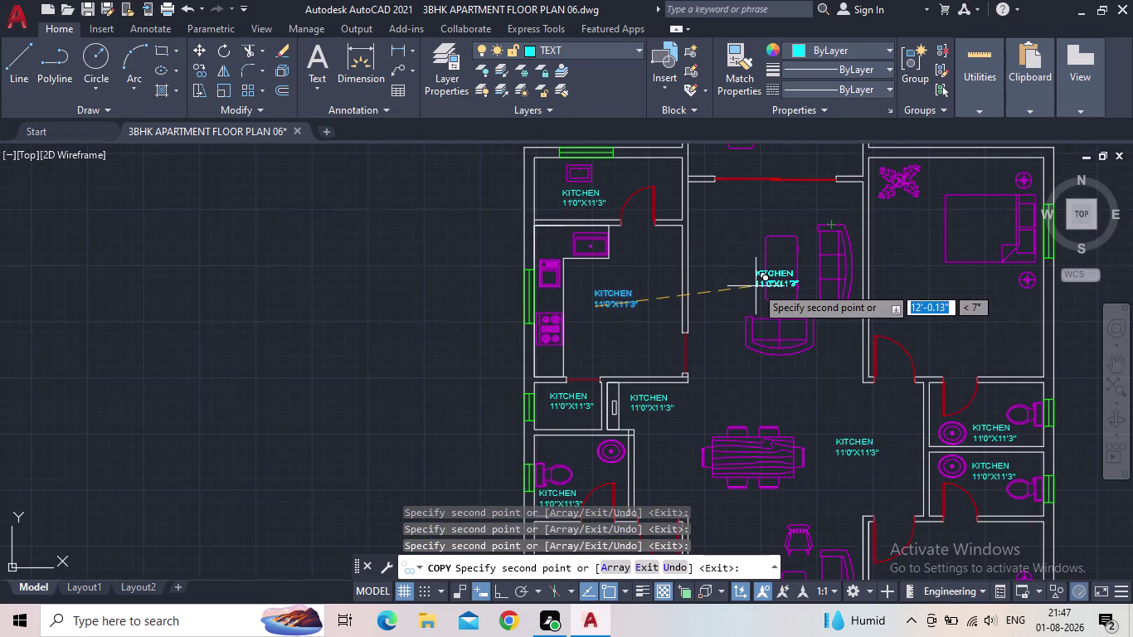
middle_drag(749, 190, 738, 294)
scroll(up, 3)
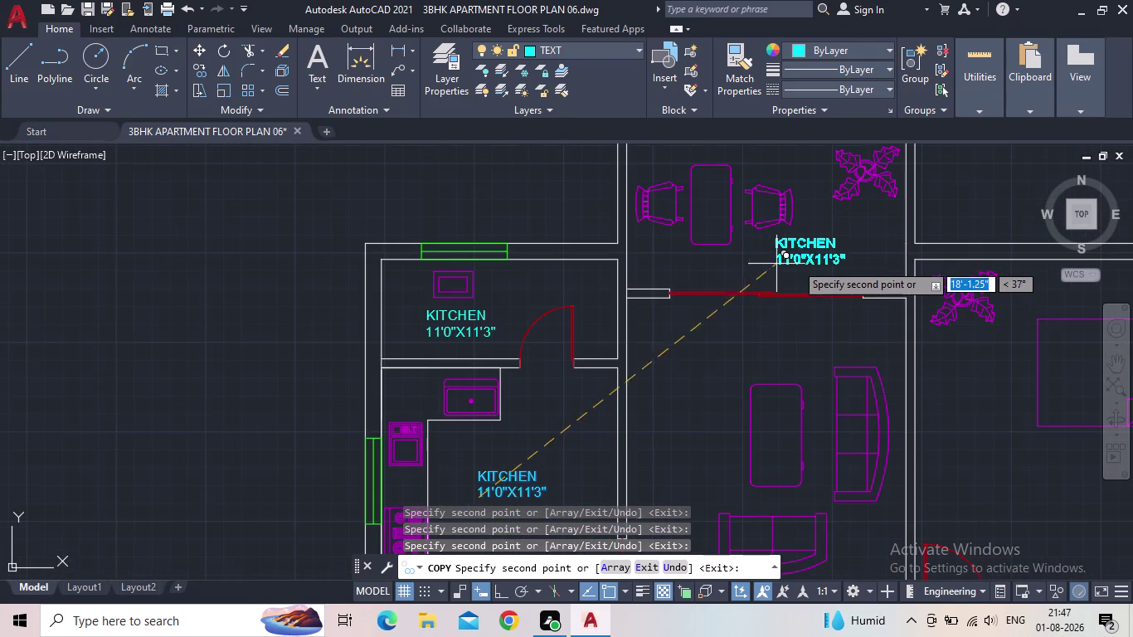
click(799, 263)
middle_drag(895, 300, 885, 268)
scroll(down, 3)
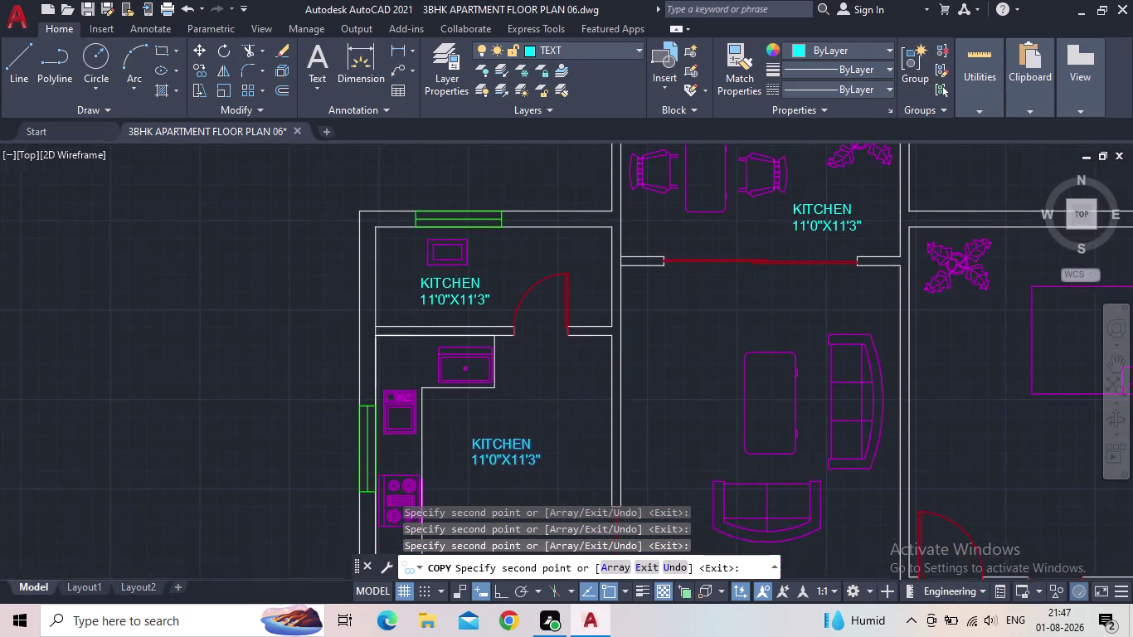
scroll(down, 3)
middle_drag(922, 308, 889, 264)
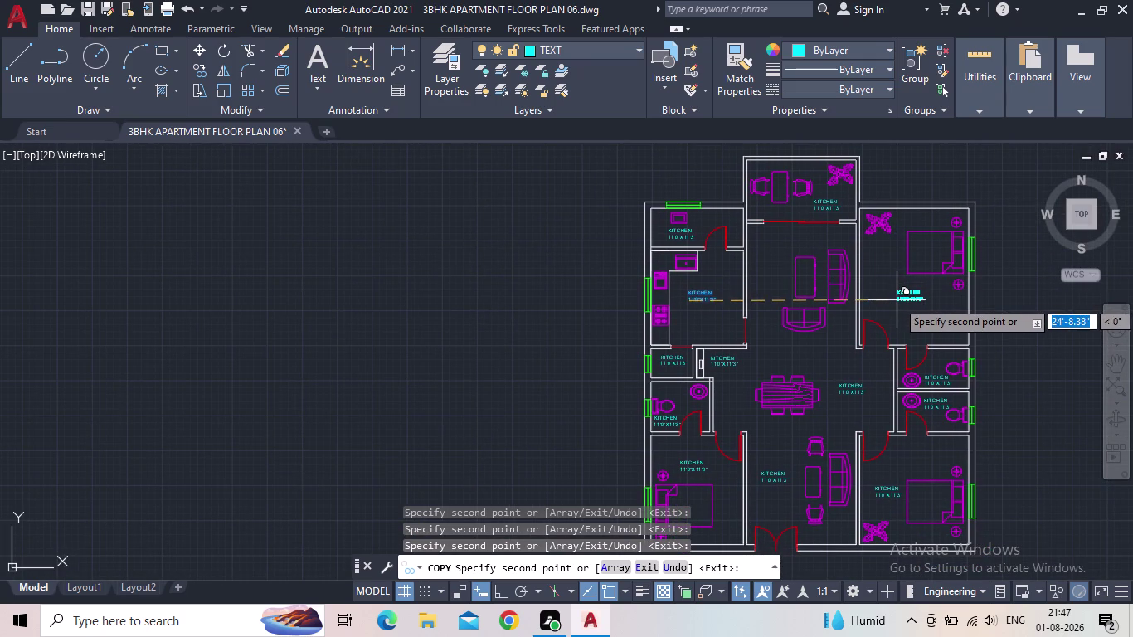
scroll(up, 3)
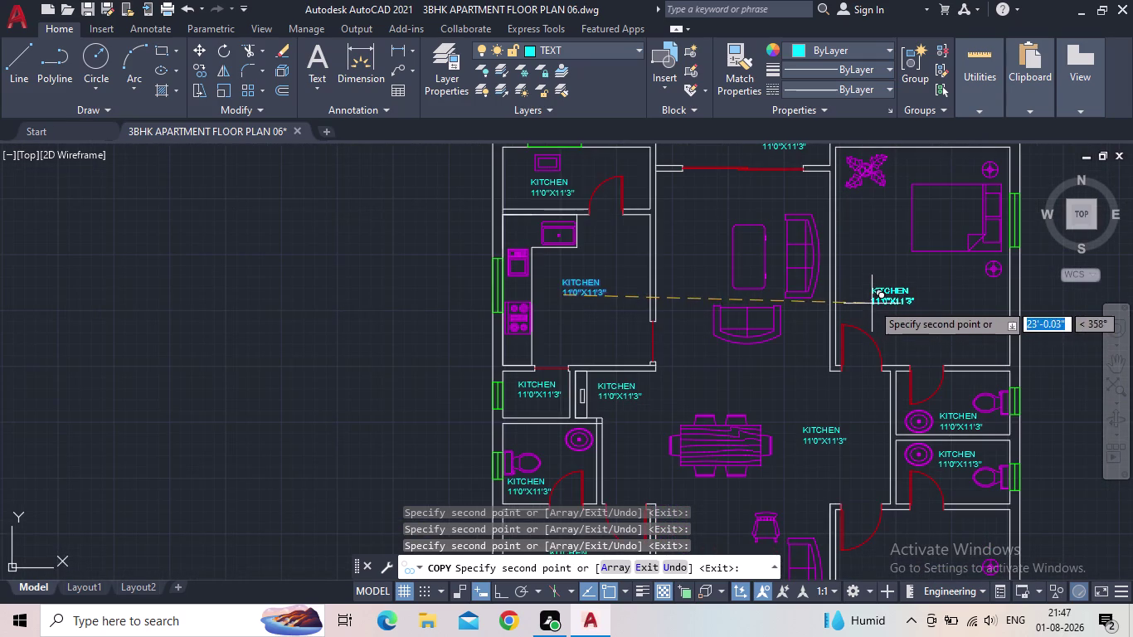
click(879, 293)
Place a label copy in the dining hall, end COPY, and select a bedroom label.
middle_drag(887, 375, 917, 339)
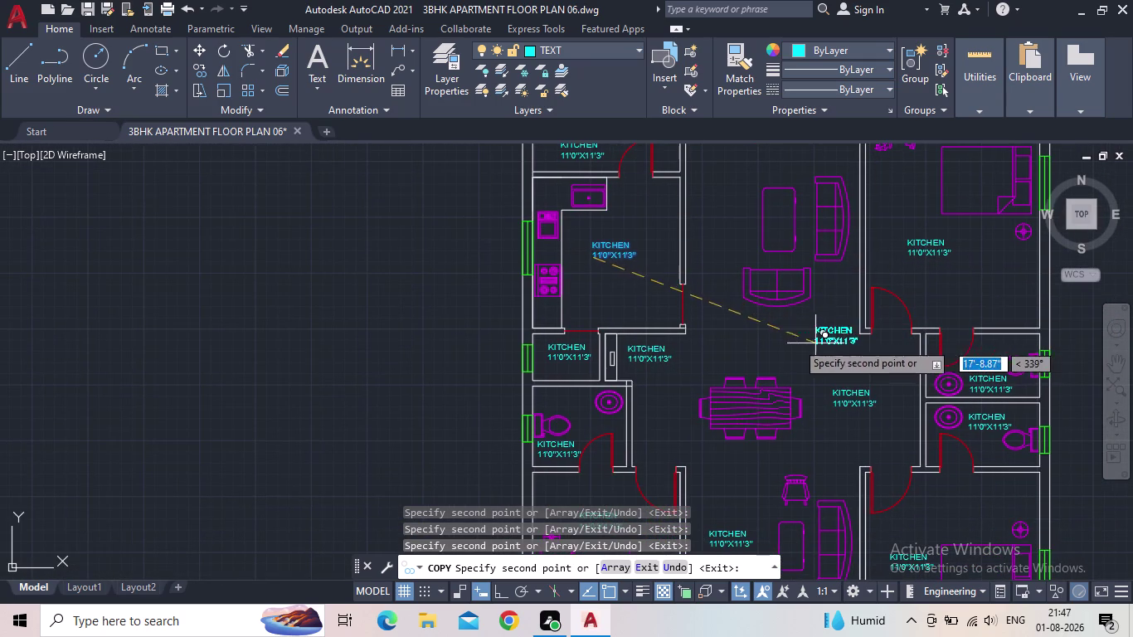
middle_drag(814, 409, 870, 433)
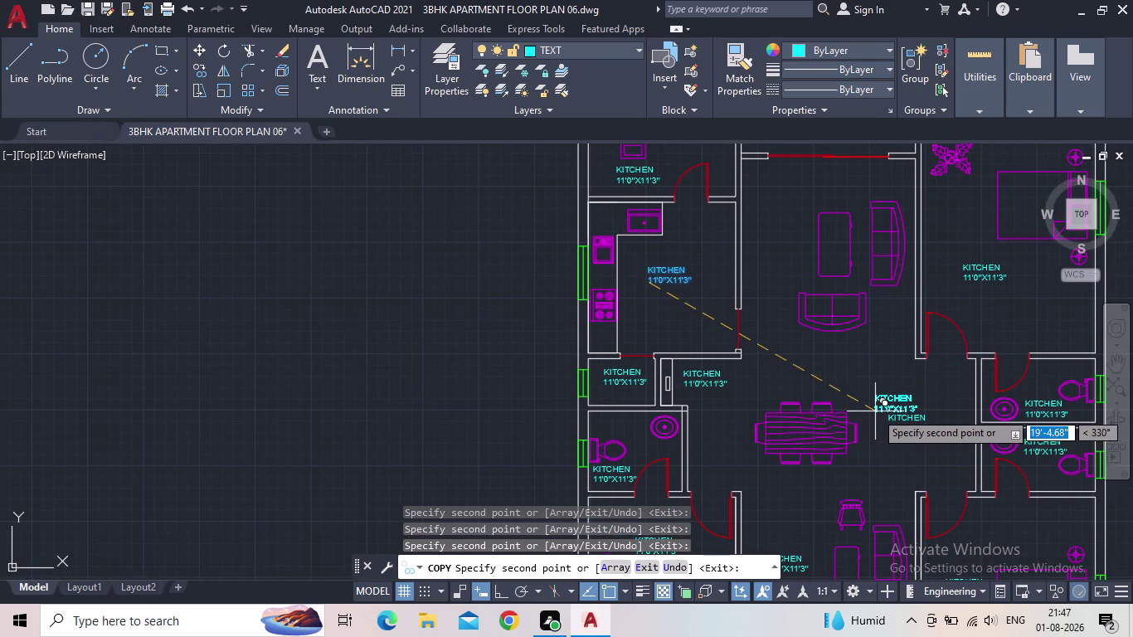
click(761, 245)
scroll(down, 3)
middle_drag(796, 383, 735, 384)
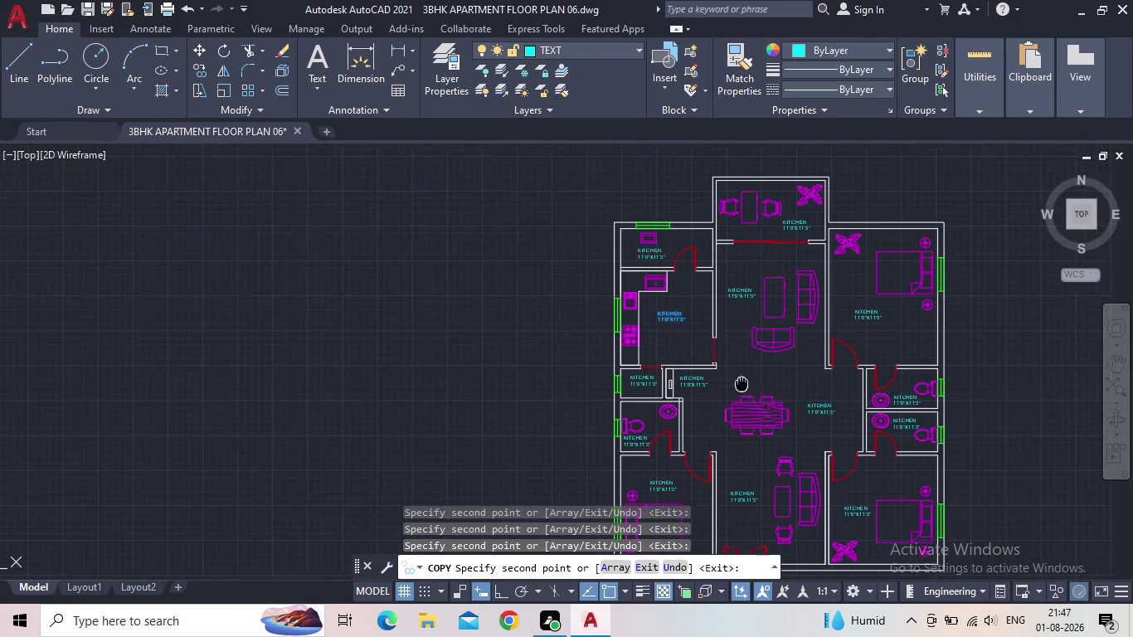
middle_drag(736, 384, 727, 381)
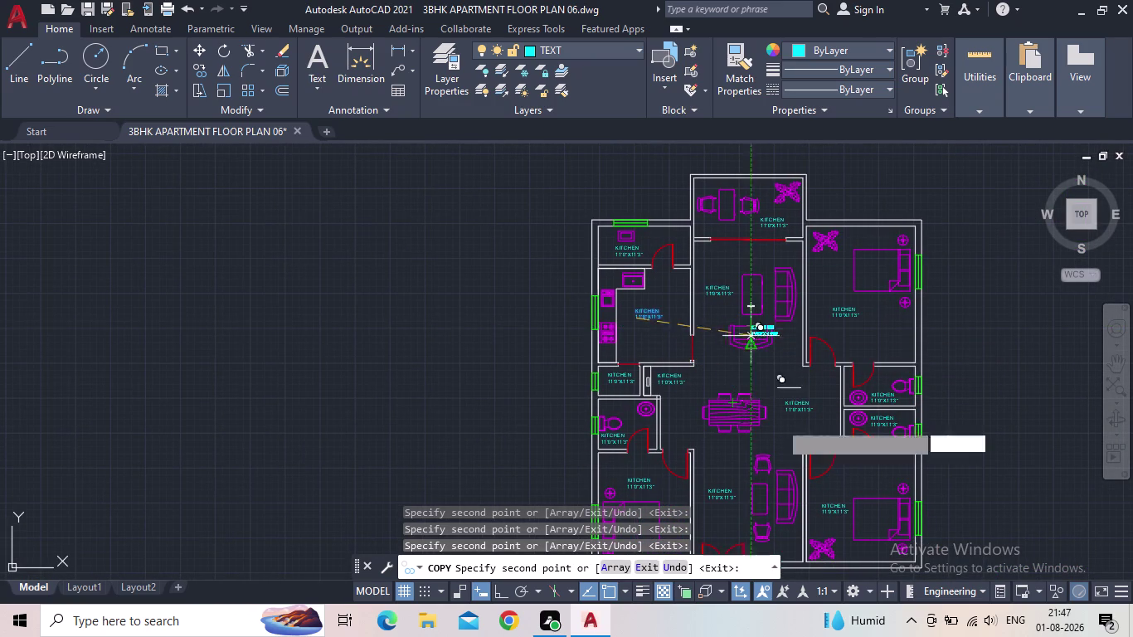
middle_drag(776, 395, 817, 276)
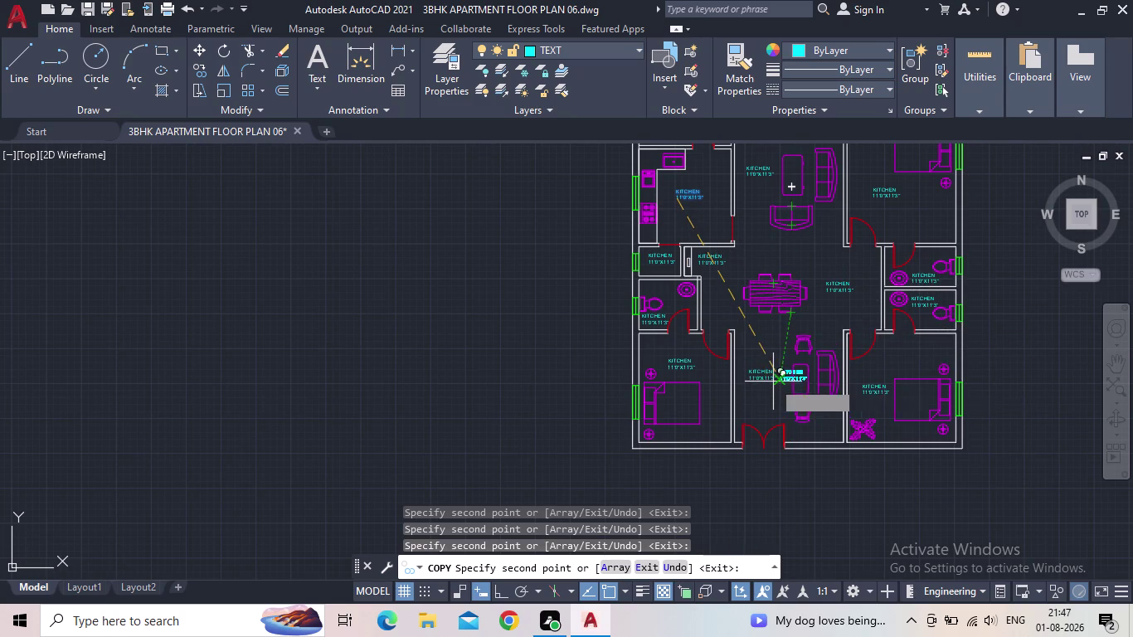
key(Escape)
click(681, 365)
Zoom in to inspect the selected bedroom label, then clear the selection.
scroll(up, 3)
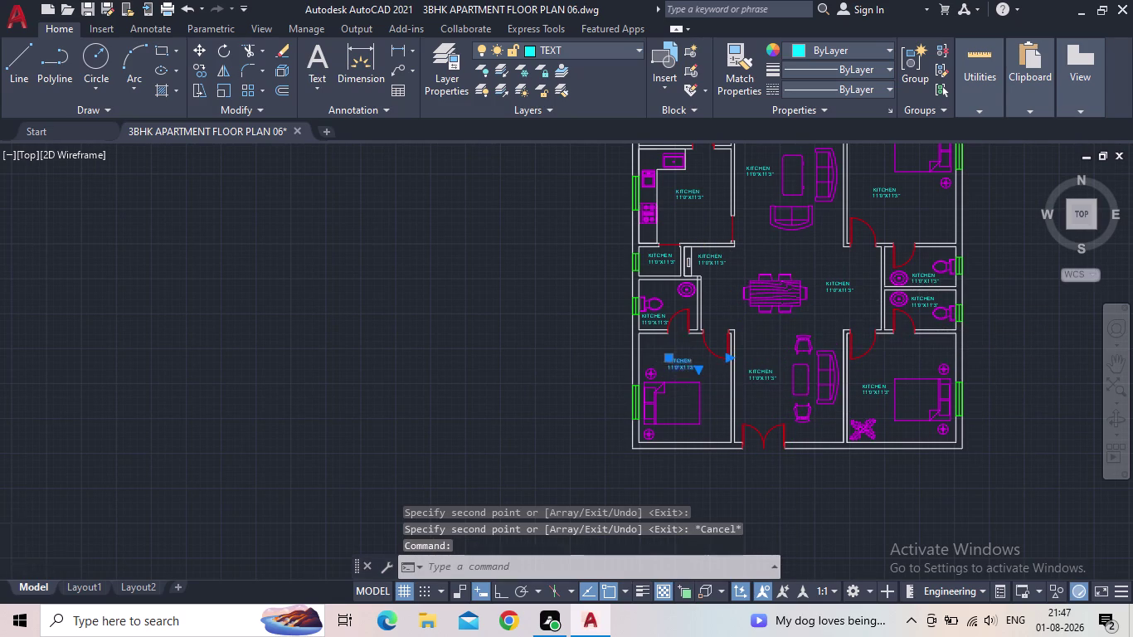
scroll(up, 3)
scroll(up, 3)
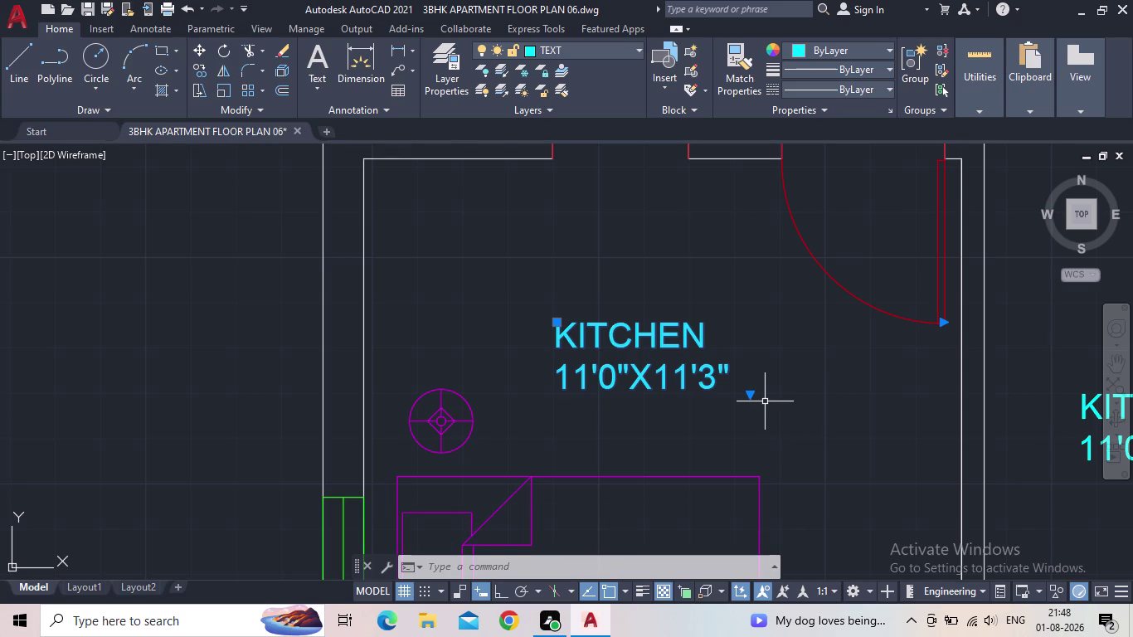
scroll(down, 3)
key(Escape)
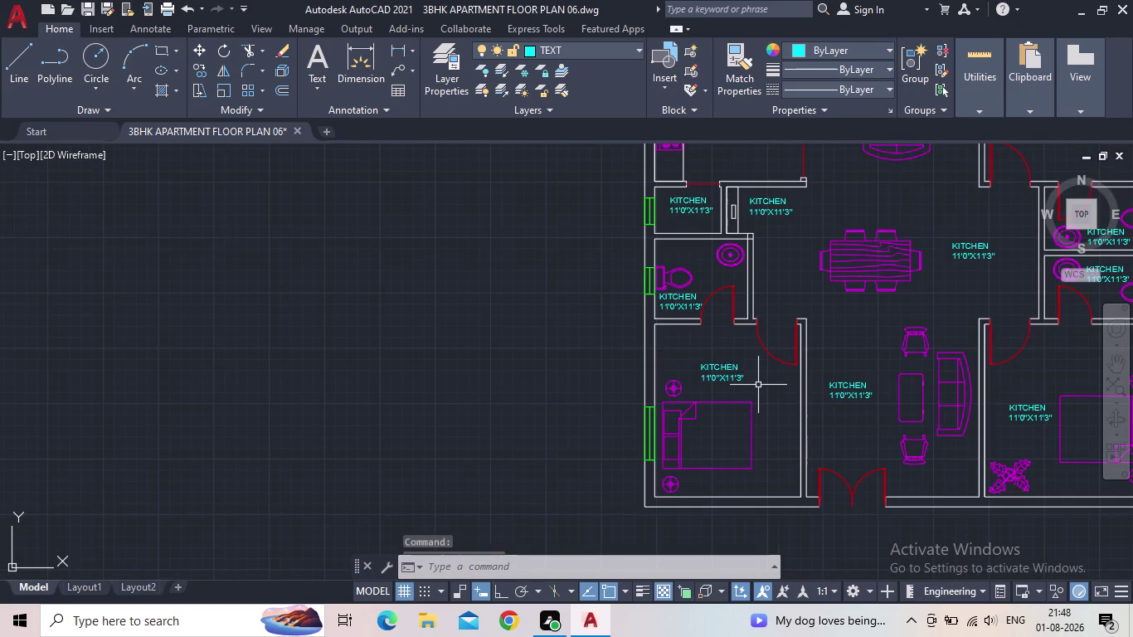
Bring the whole floor plan into view and save the drawing.
scroll(up, 3)
scroll(down, 3)
scroll(down, 3)
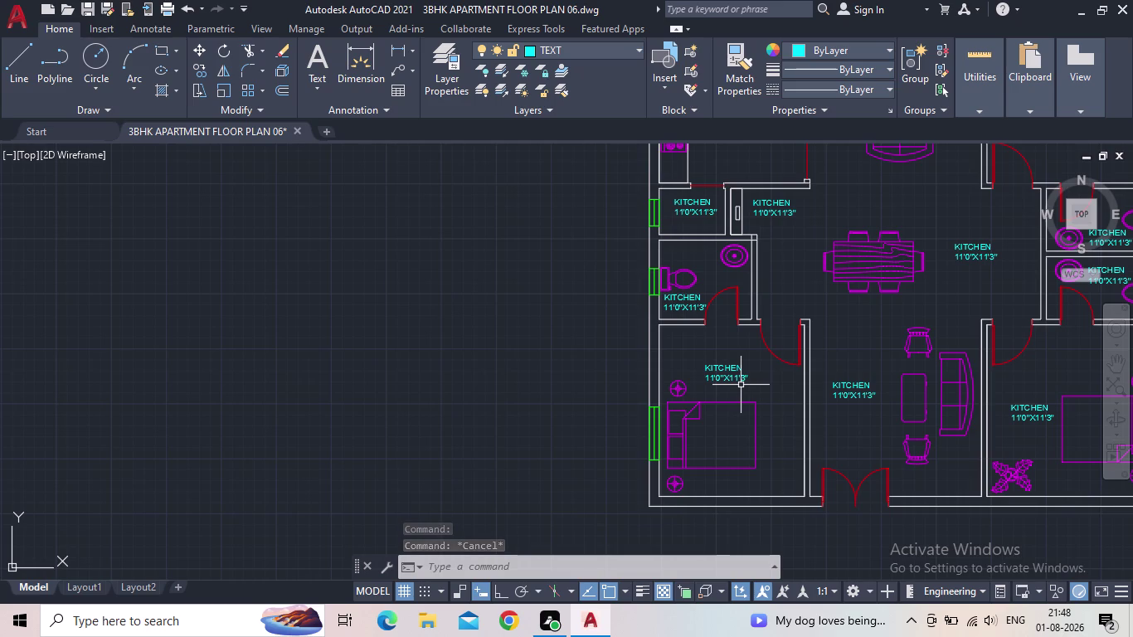
scroll(down, 3)
scroll(up, 3)
middle_drag(750, 382, 737, 400)
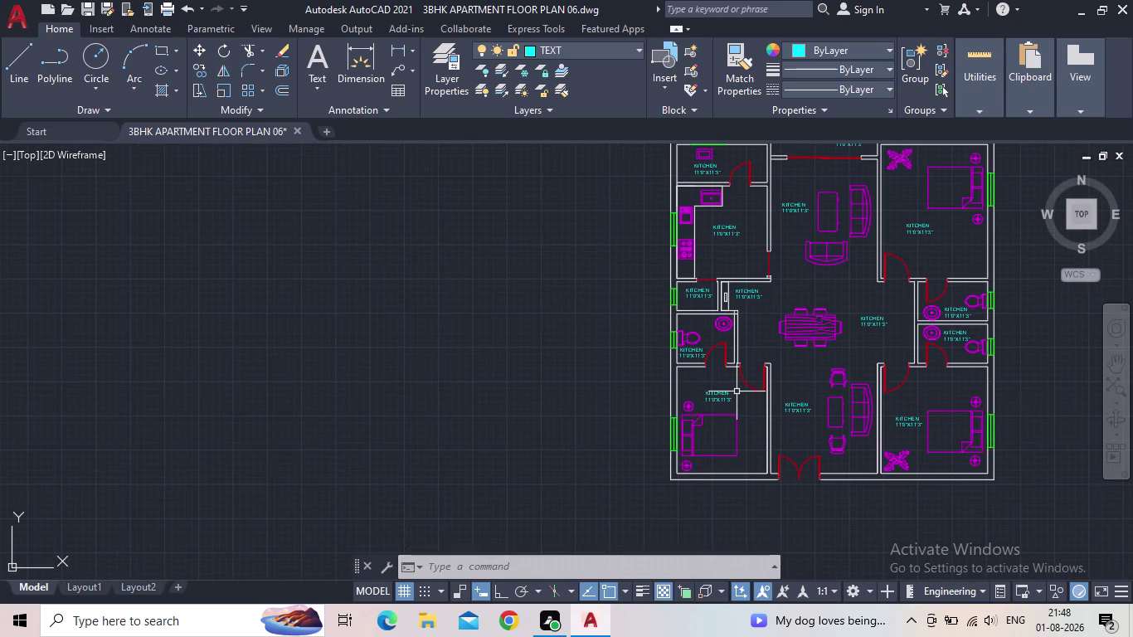
middle_drag(807, 297, 792, 323)
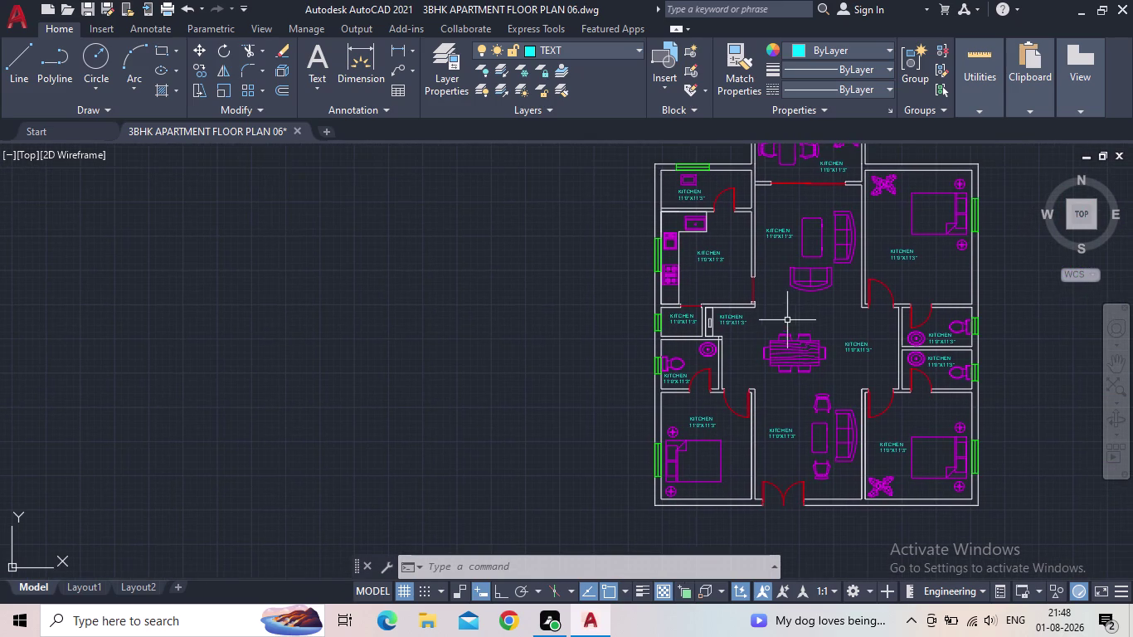
click(89, 6)
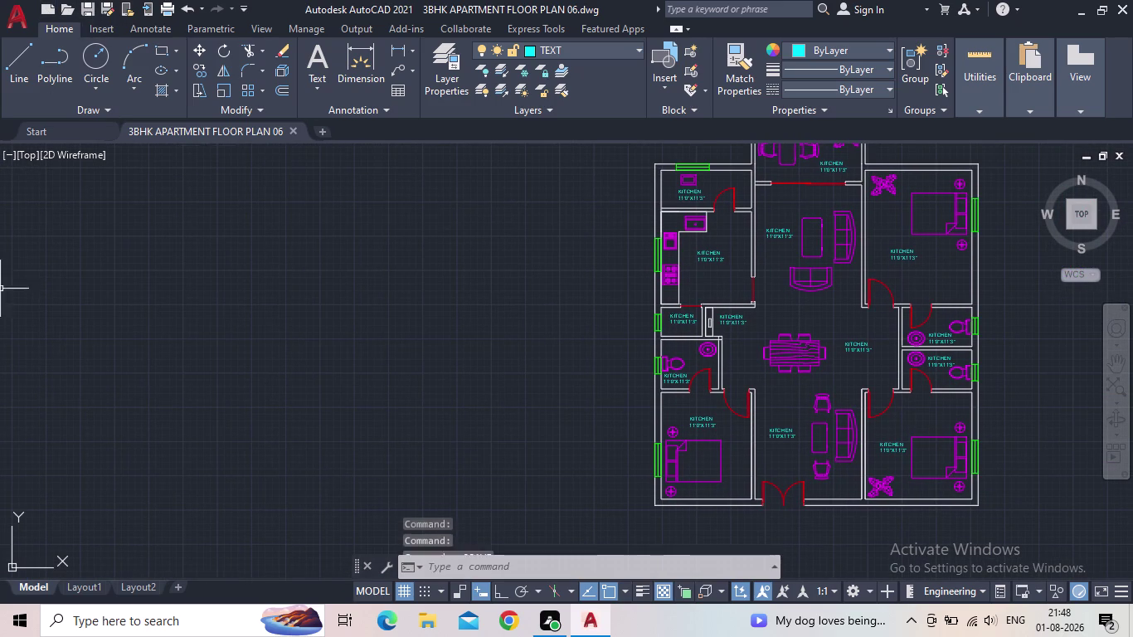